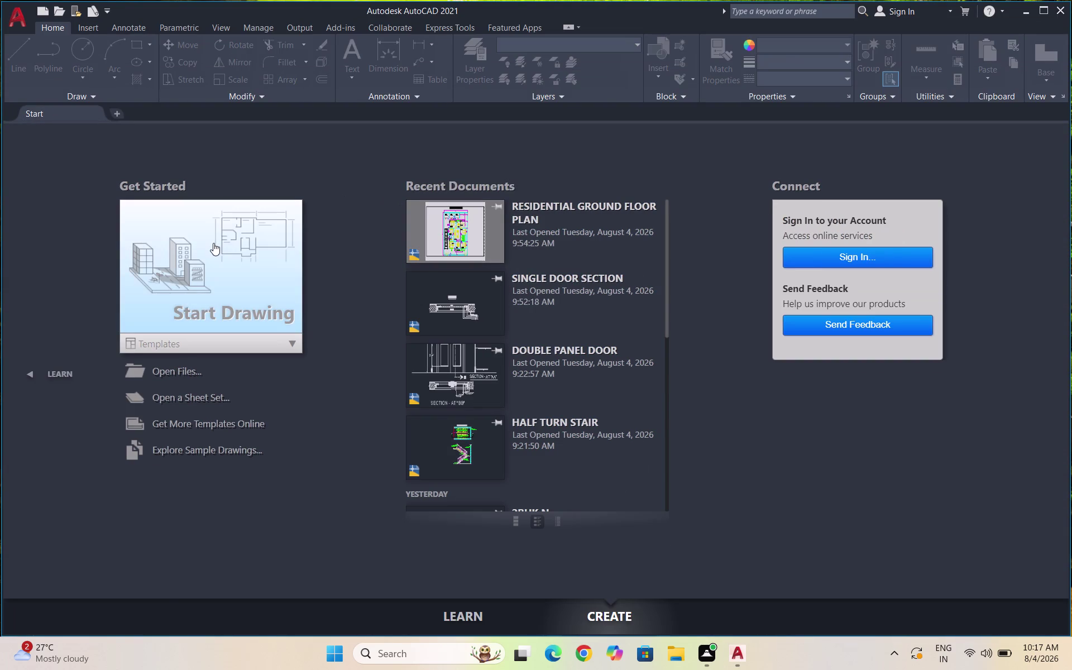
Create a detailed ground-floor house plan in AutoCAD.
Start a new blank drawing, Drawing1, from the Start tab.
double_click(213, 243)
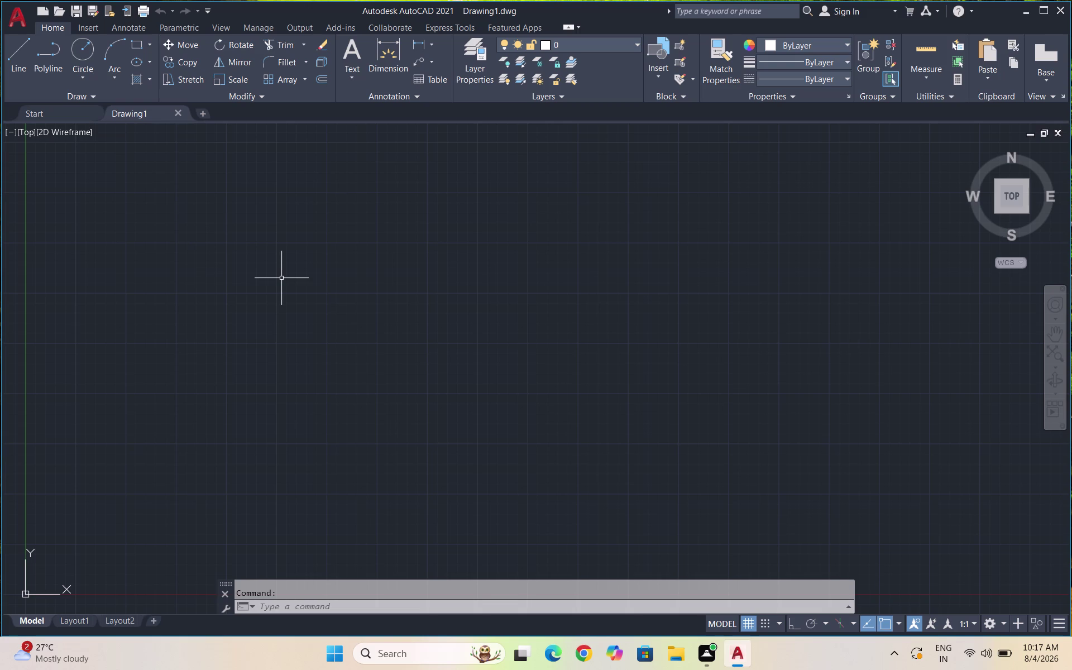
Set the drawing length units to Engineering with 0'-0" whole-inch precision.
text(UN)
key(Return)
click(456, 224)
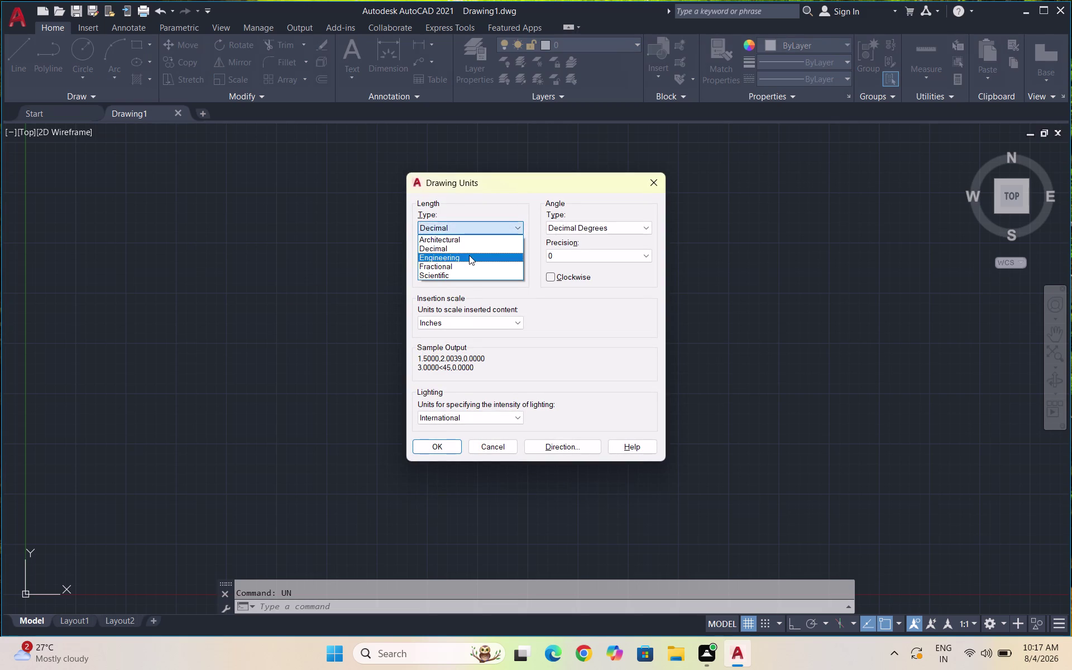
click(469, 255)
click(472, 257)
click(465, 270)
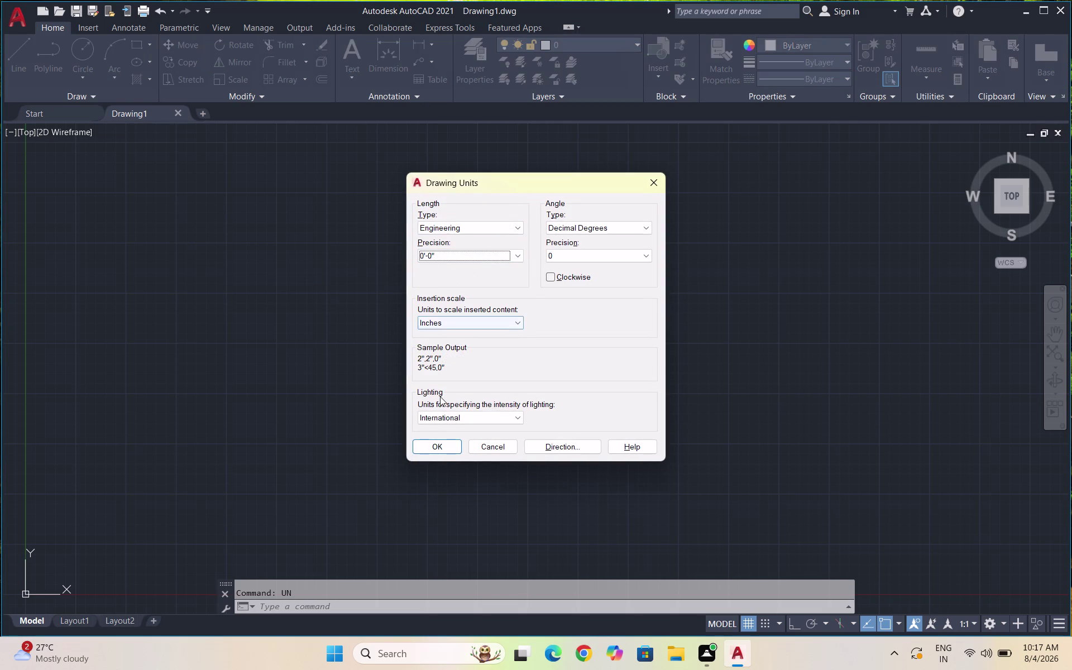
click(440, 451)
Begin modifying the Standard dimension style in the Dimension Style Manager.
key(d)
key(Return)
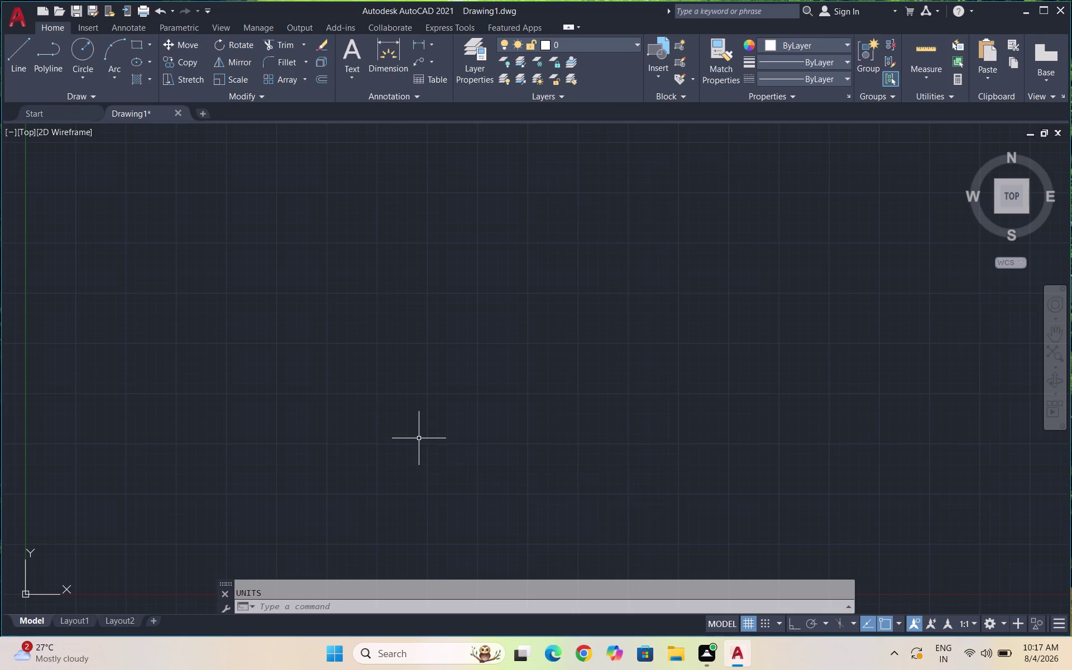
click(705, 295)
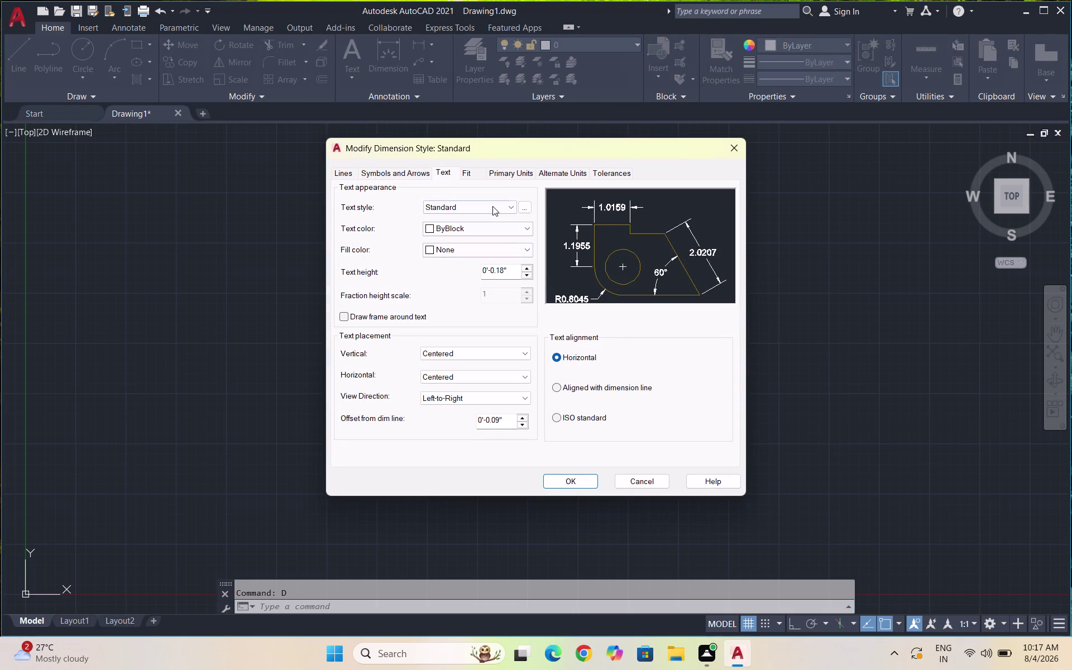
Give Standard dimension primary units Engineering format with whole-inch precision.
click(507, 170)
click(485, 198)
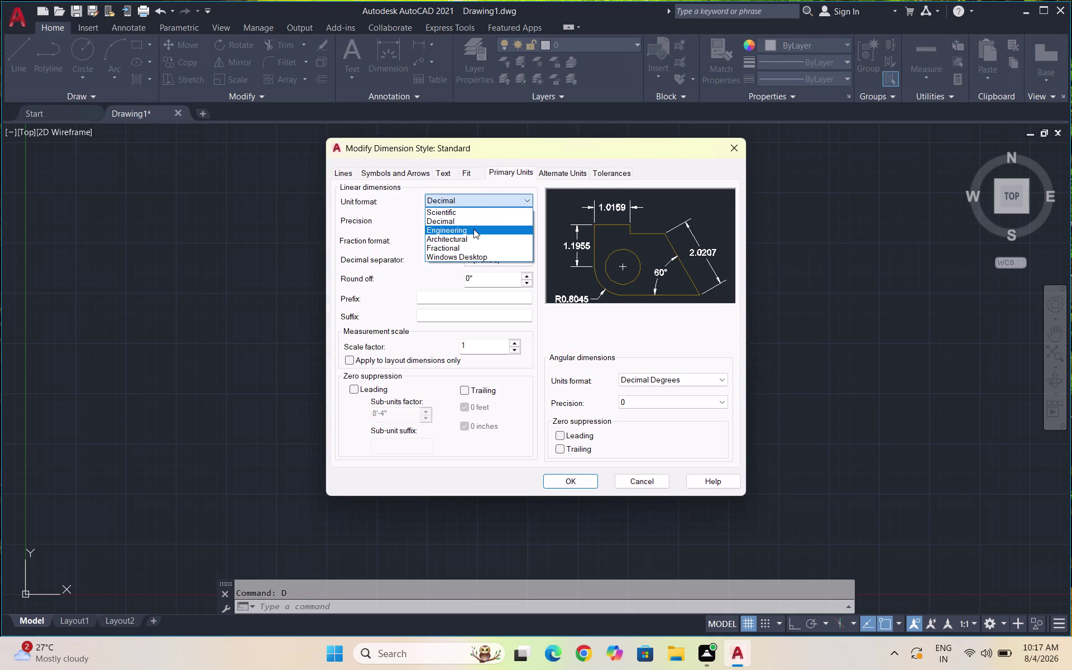
click(473, 229)
click(472, 224)
click(467, 226)
click(465, 222)
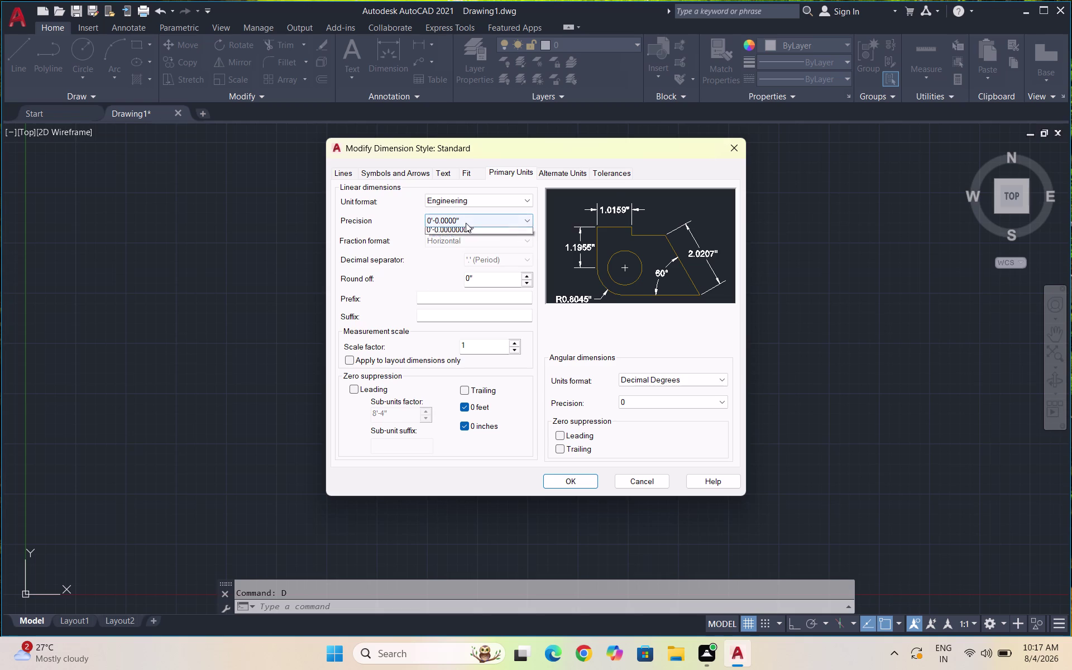
click(460, 232)
click(564, 478)
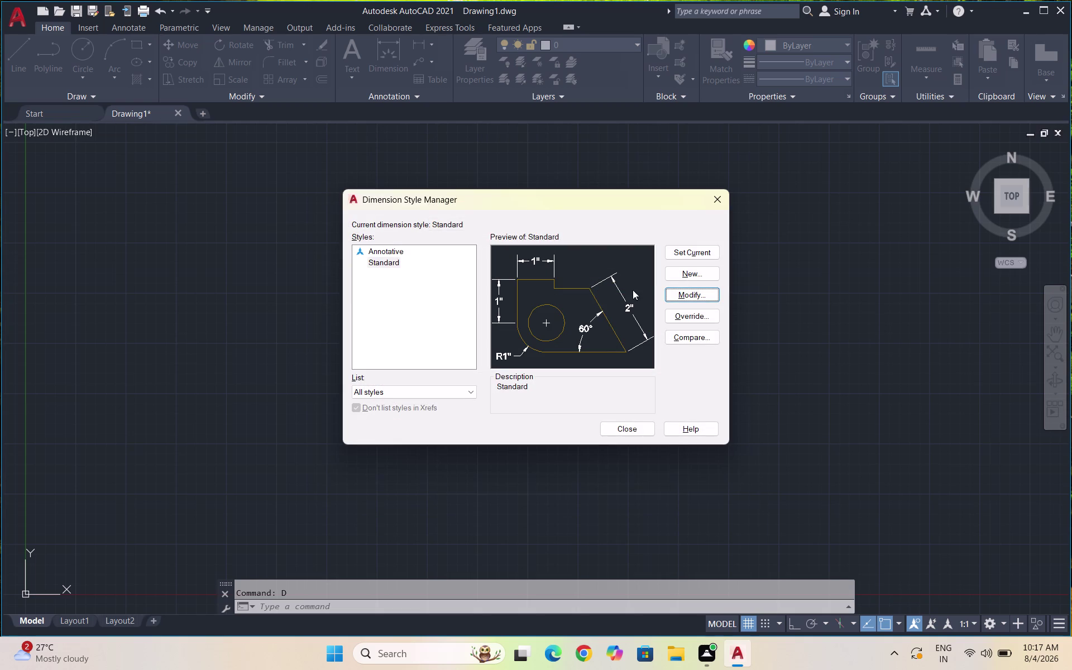
Close the Dimension Style Manager and bring up the Layer Properties Manager.
click(705, 248)
click(634, 432)
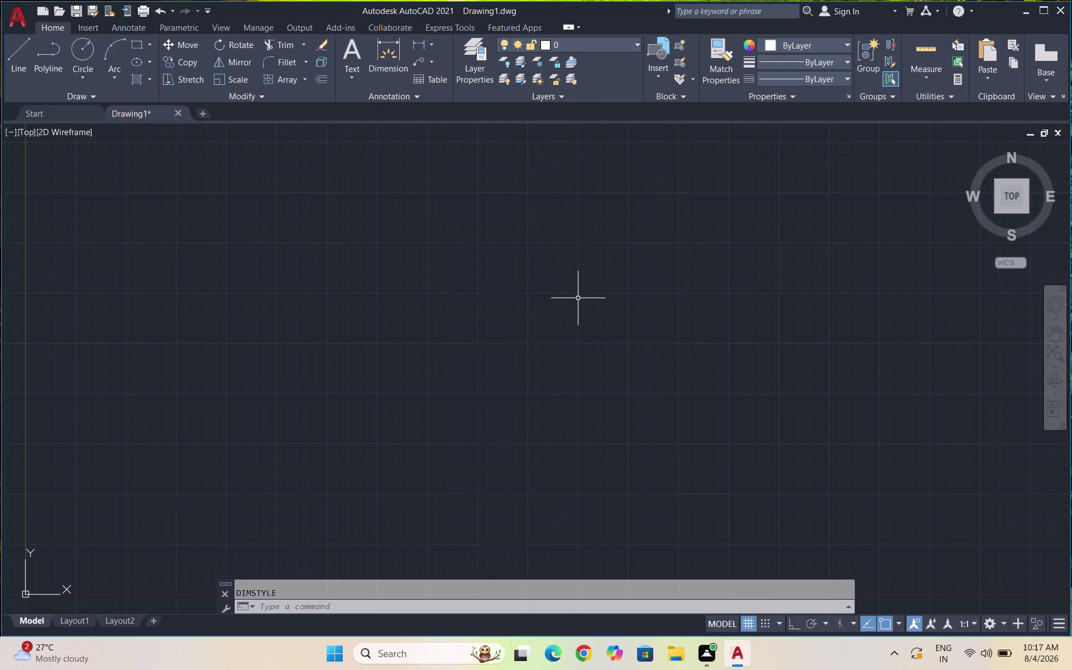
click(478, 59)
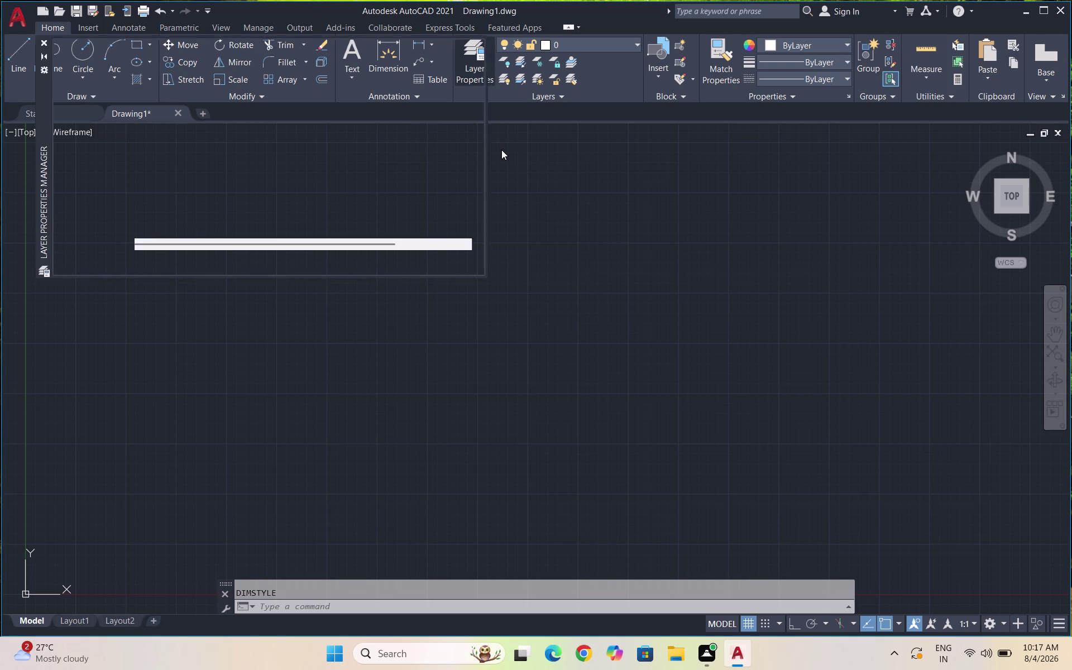
Create a WALLS layer with dark colour 250.
click(130, 61)
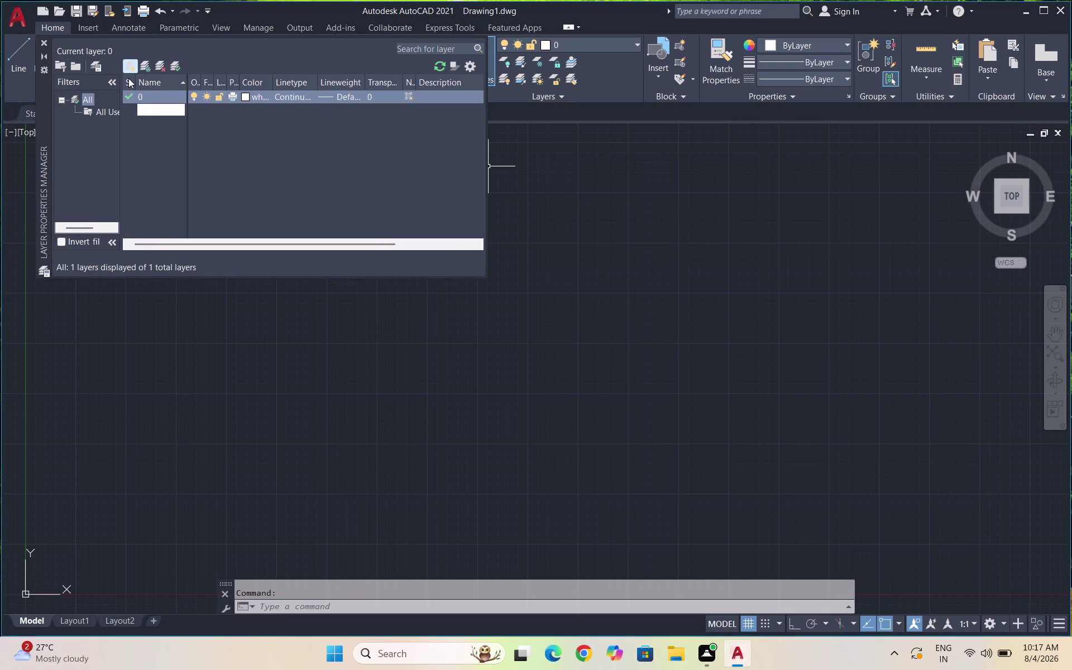
text(WALLS)
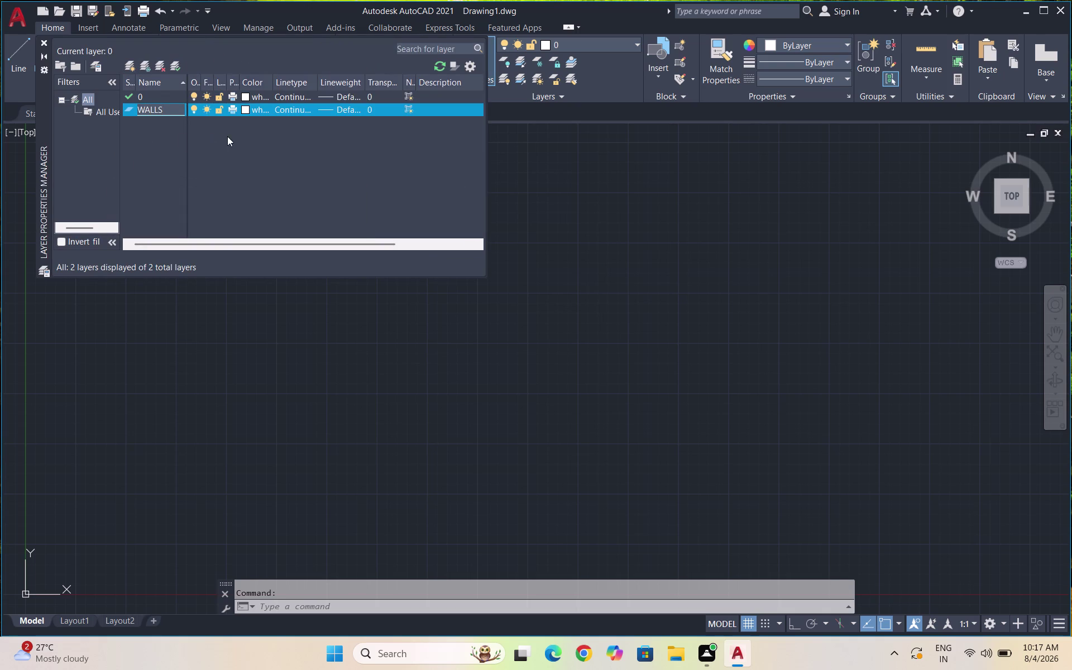
click(245, 107)
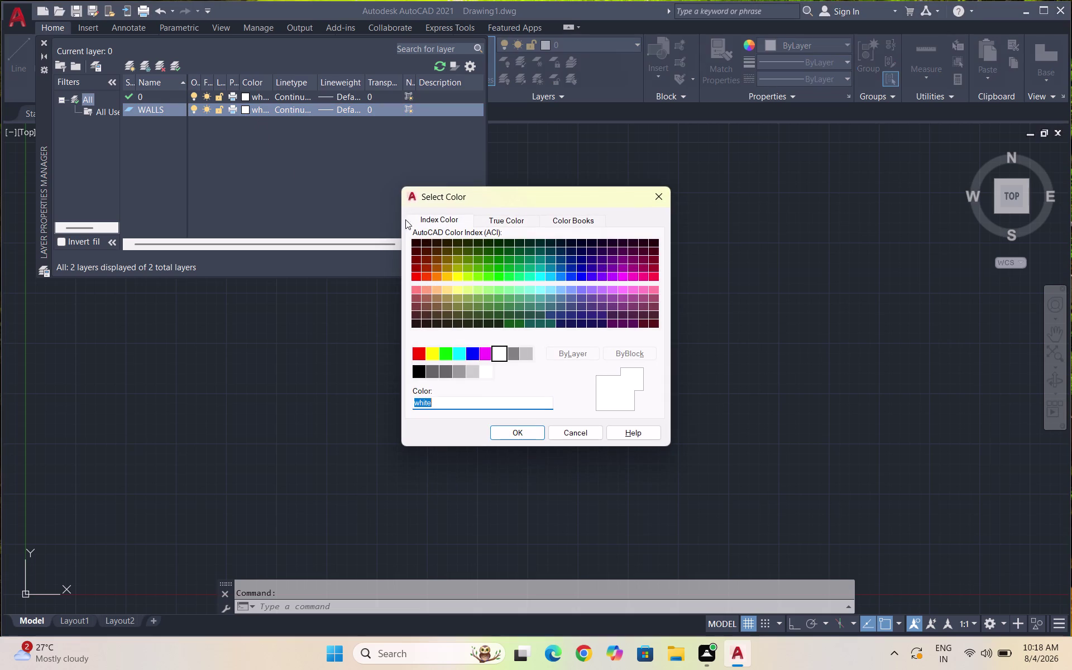
click(414, 376)
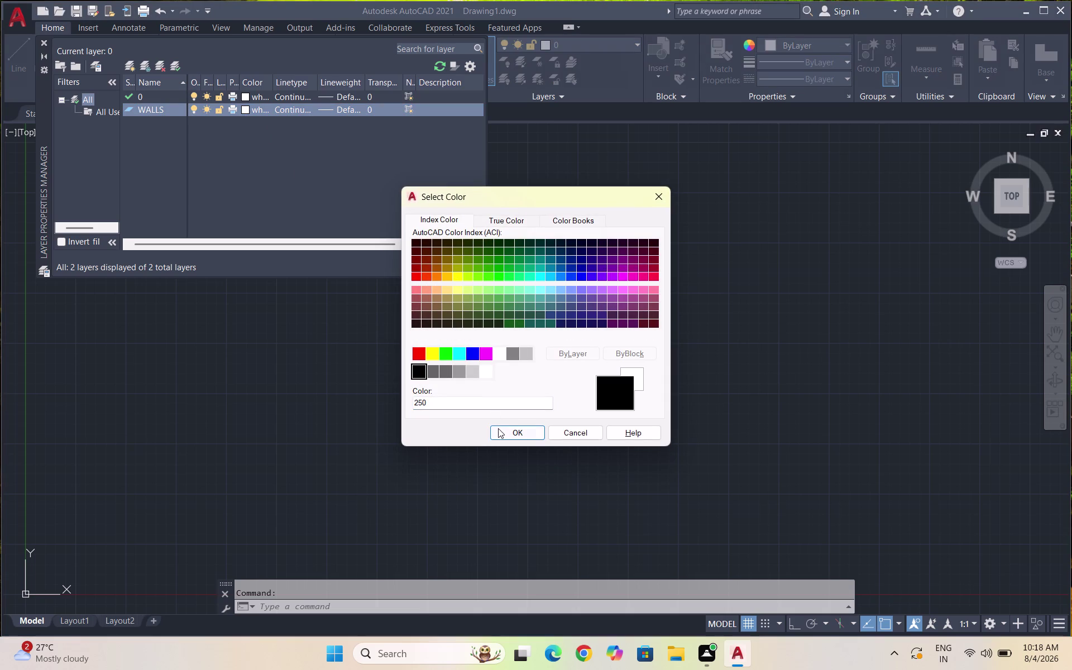
click(498, 429)
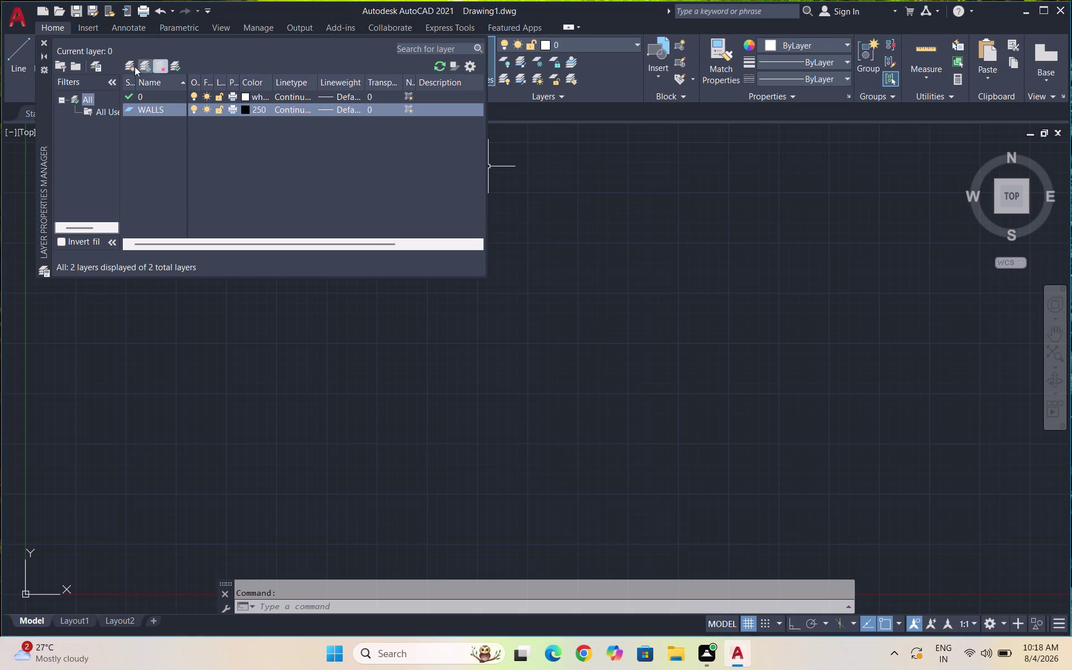
Add a layer named W in cyan colour 130.
click(127, 64)
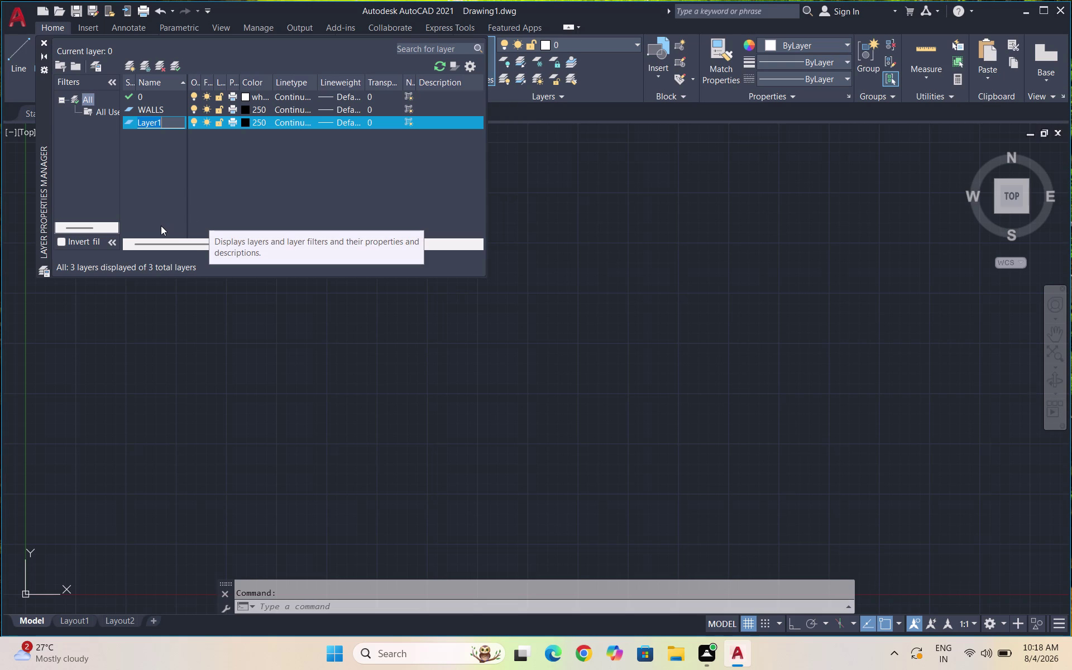
key(w)
key(1)
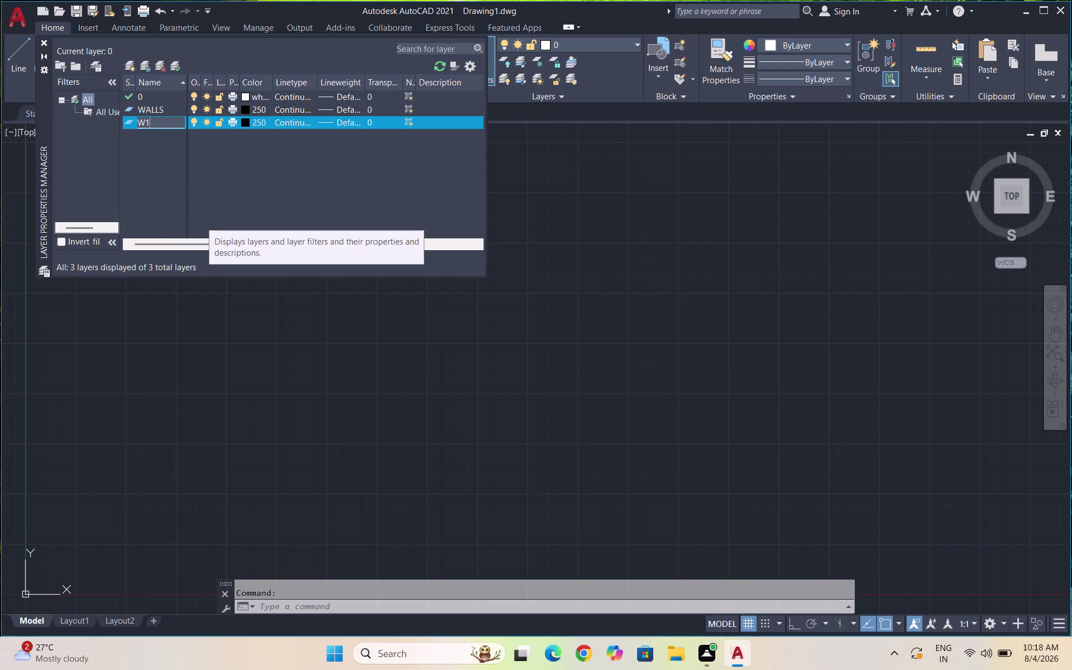
key(BackSpace)
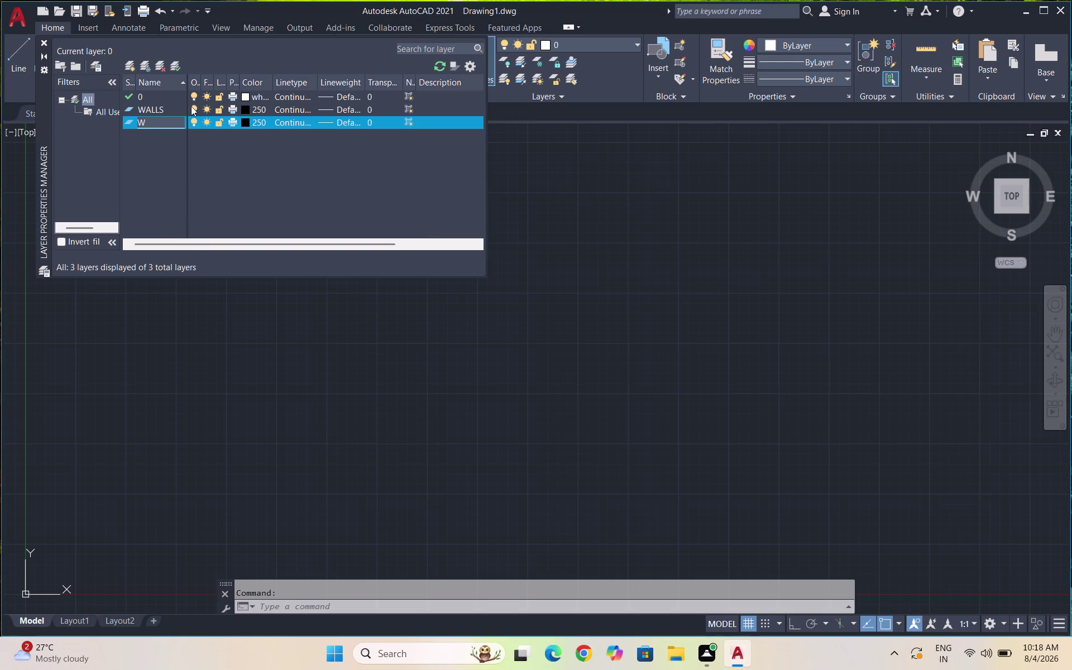
click(248, 121)
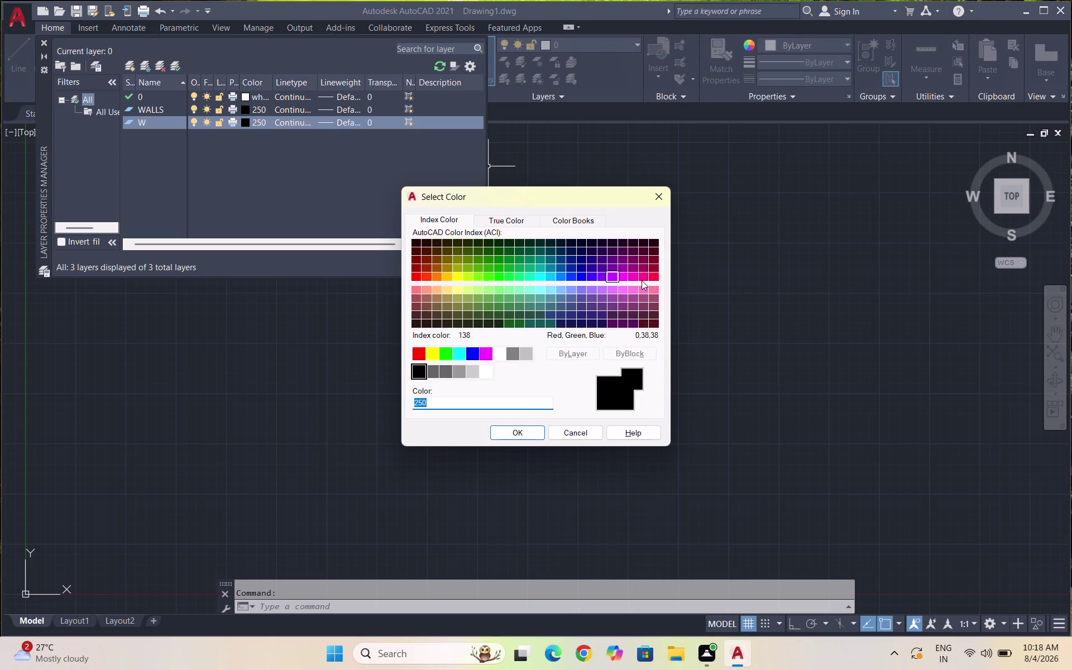
click(537, 276)
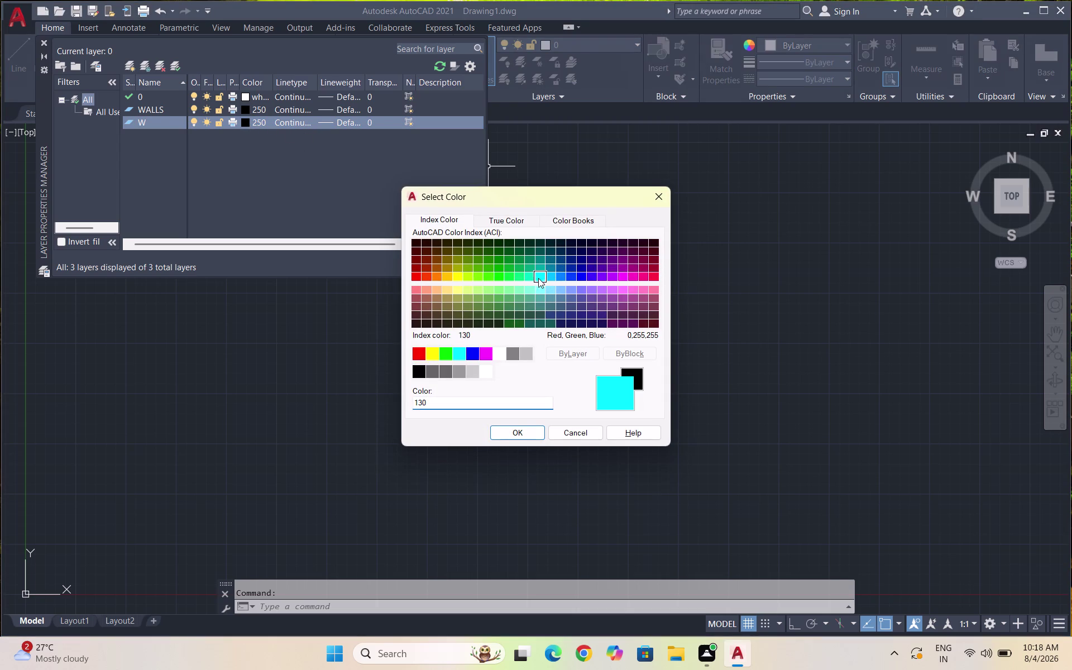
click(523, 428)
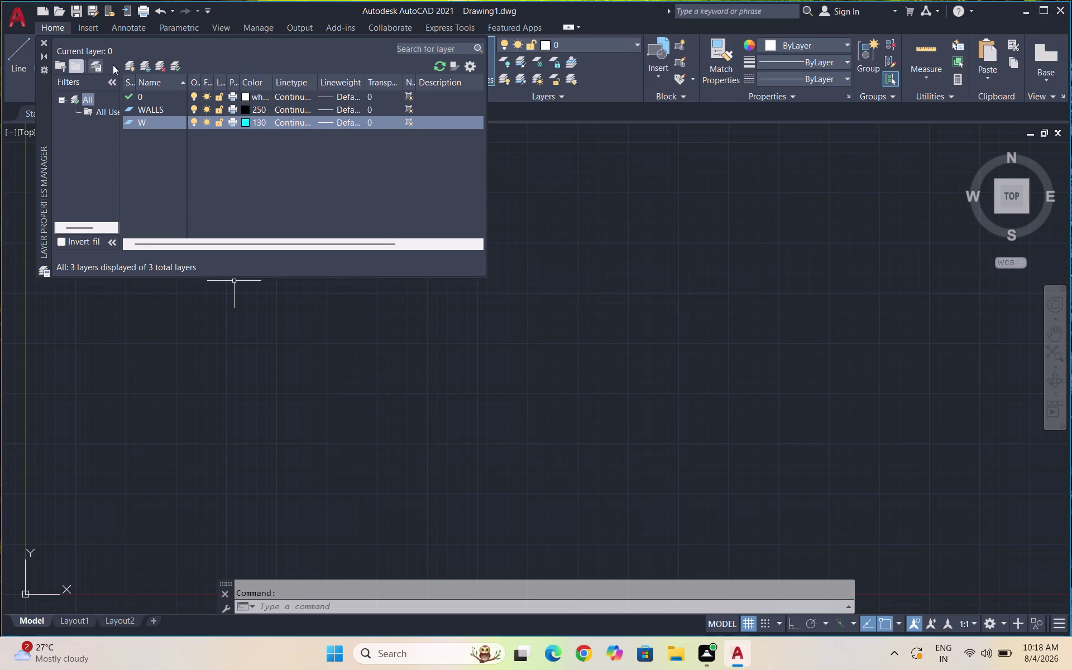
Create a layer named W1, then delete it.
click(133, 64)
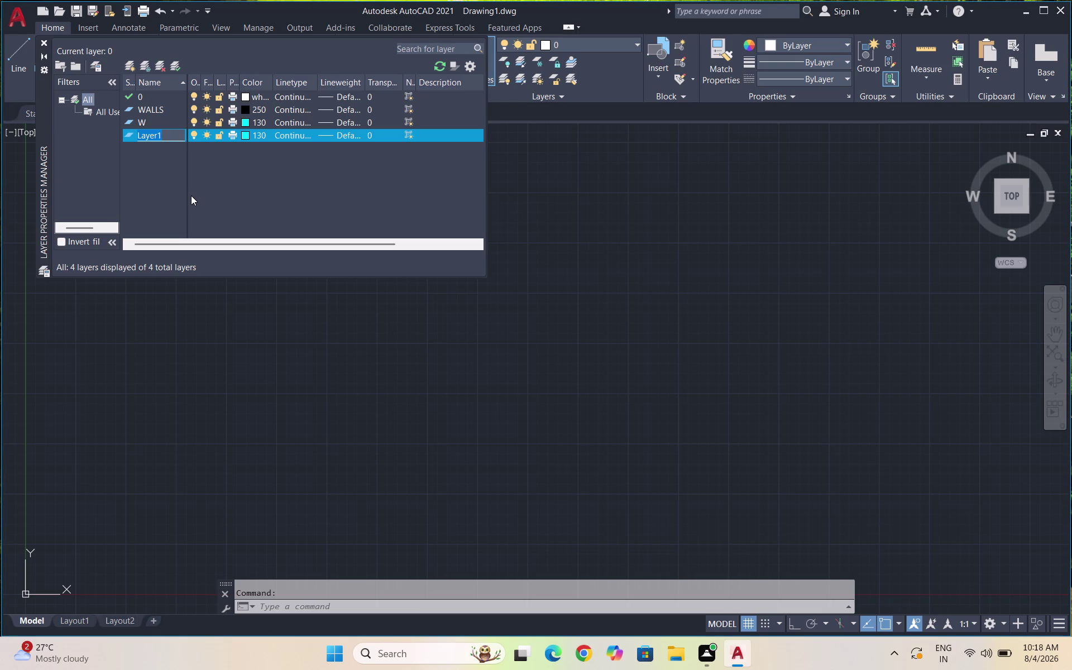
text(W1)
click(244, 133)
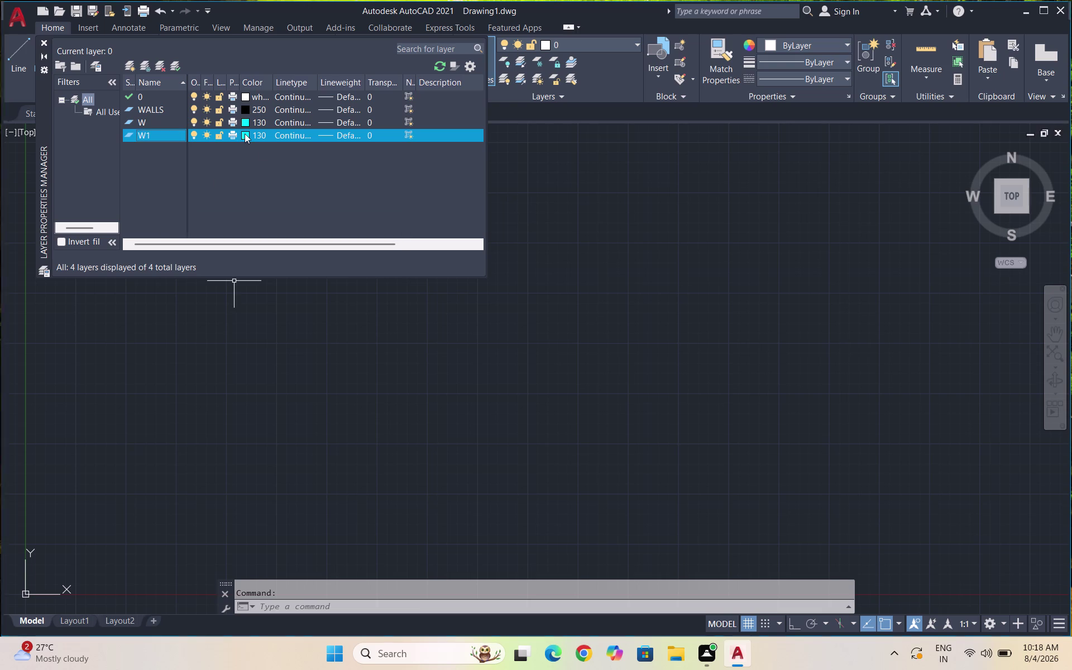
click(536, 431)
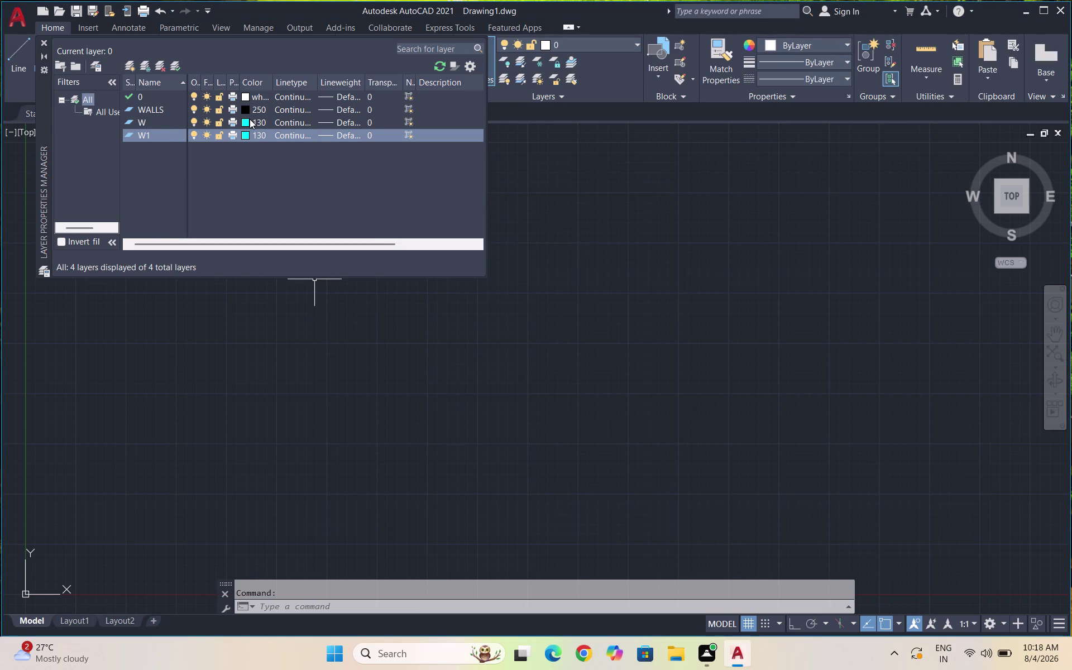
click(156, 67)
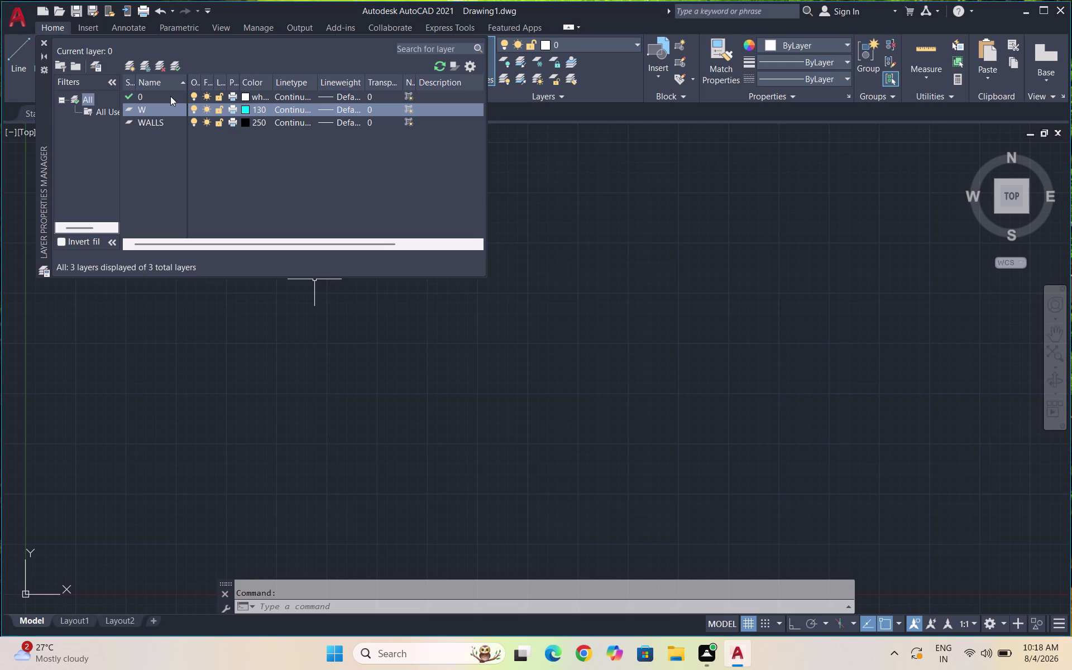
Add a layer named V, followed by one more new layer.
click(133, 64)
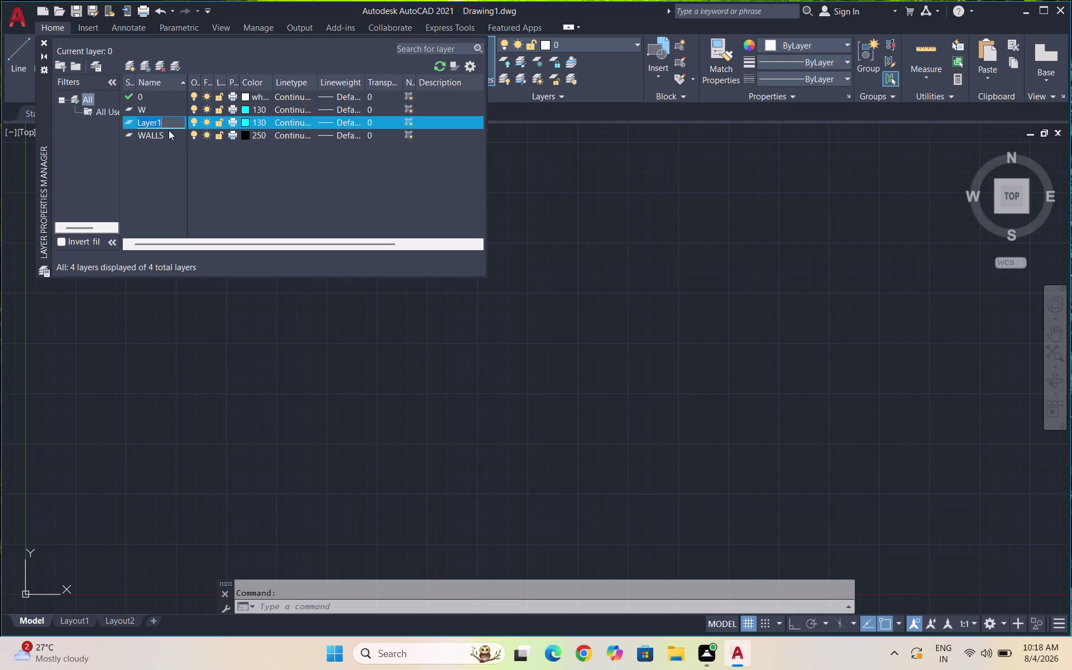
key(v)
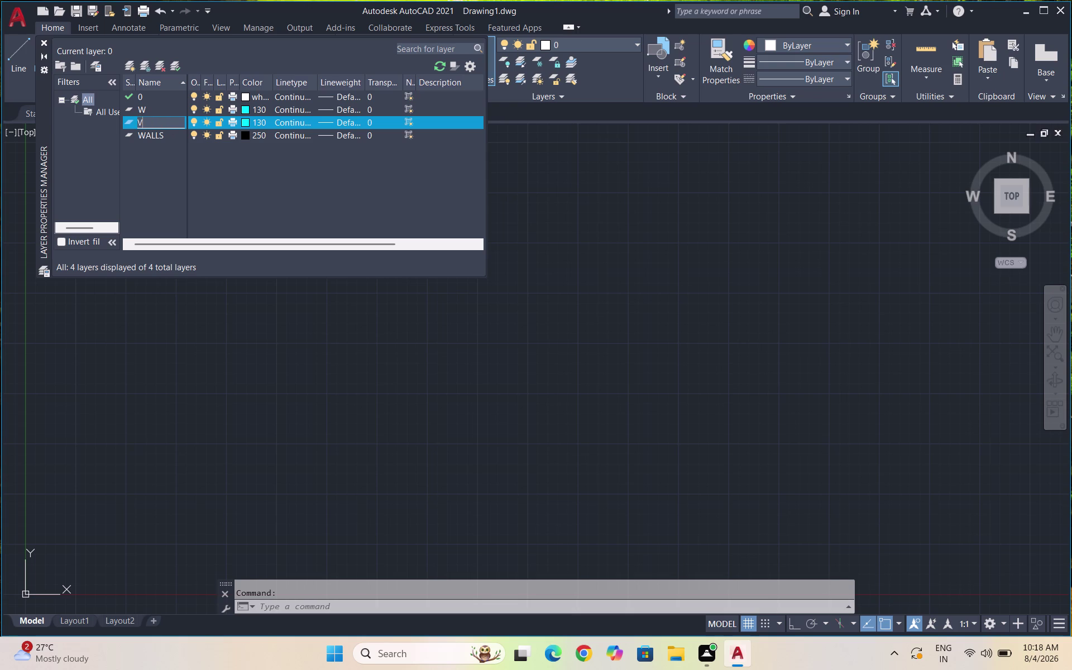
key(Return)
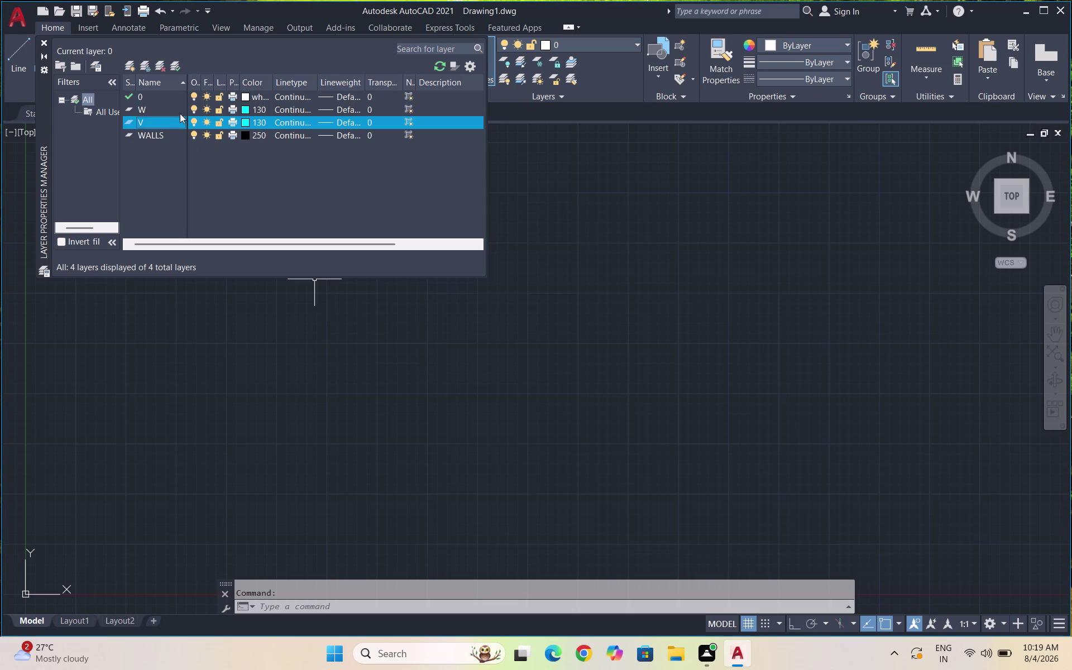
click(126, 65)
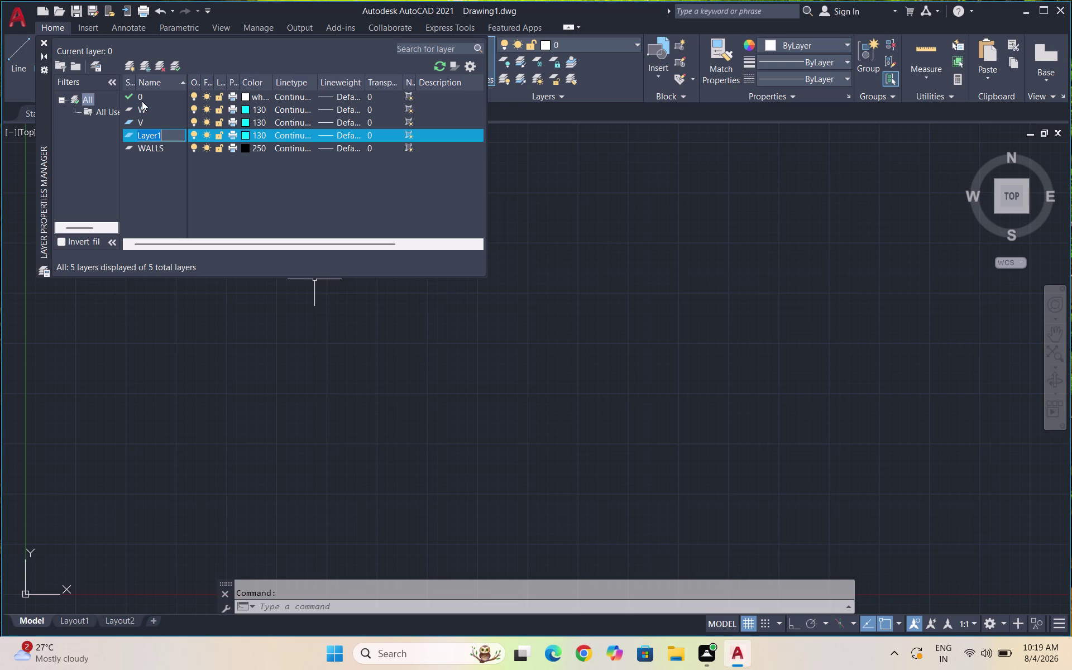
Name the new layer TREES and give it green colour 80.
text(TREE)
text(S)
click(245, 130)
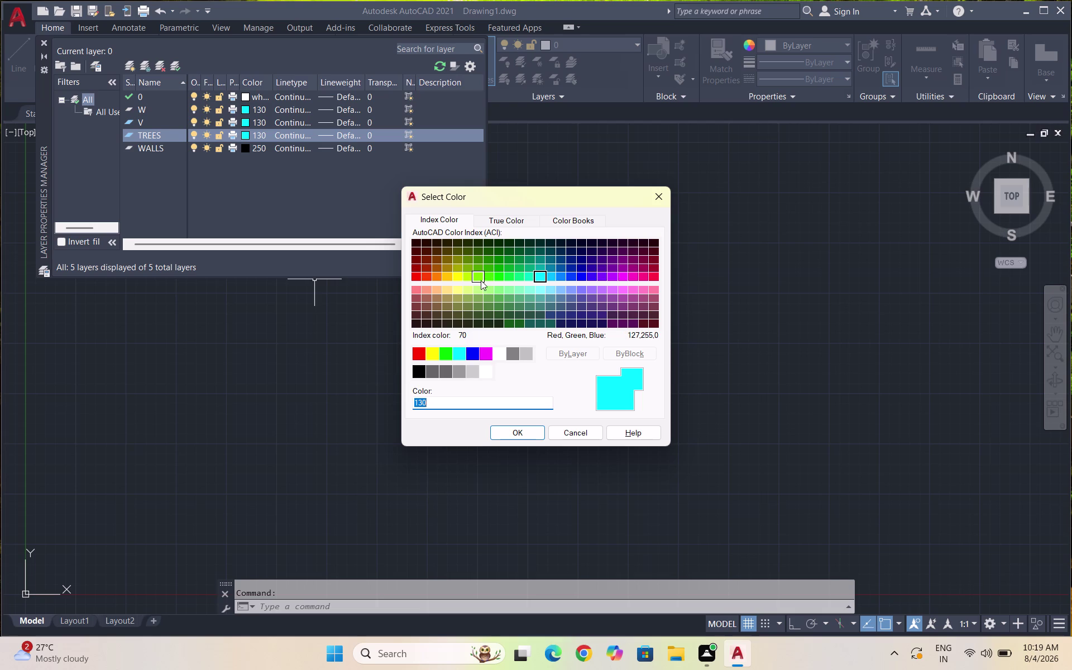
click(488, 275)
click(523, 428)
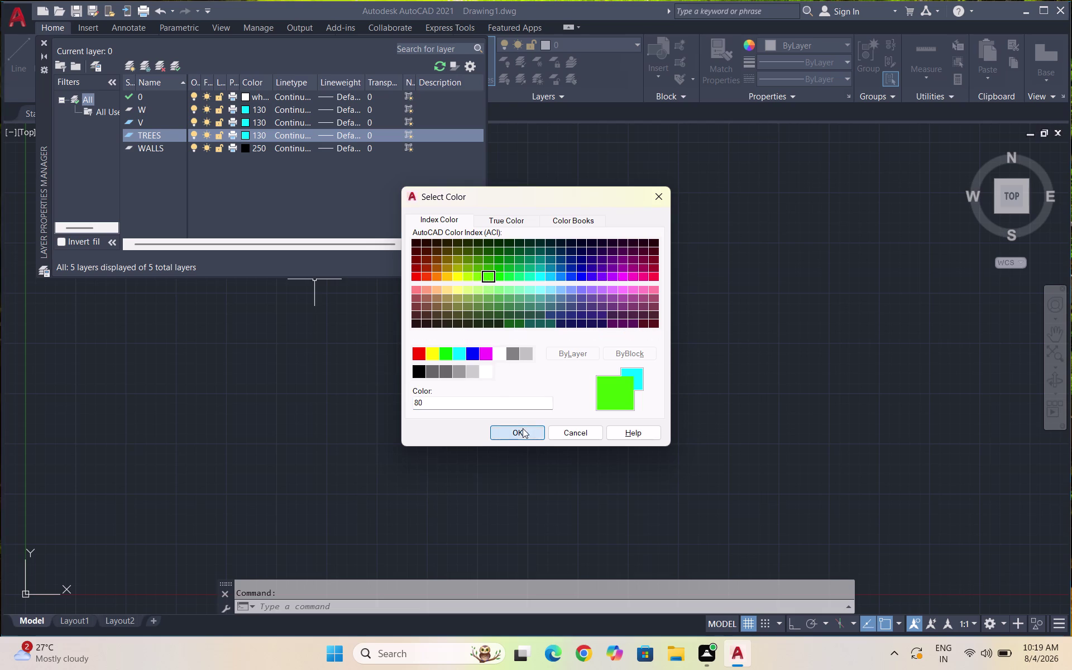
click(125, 66)
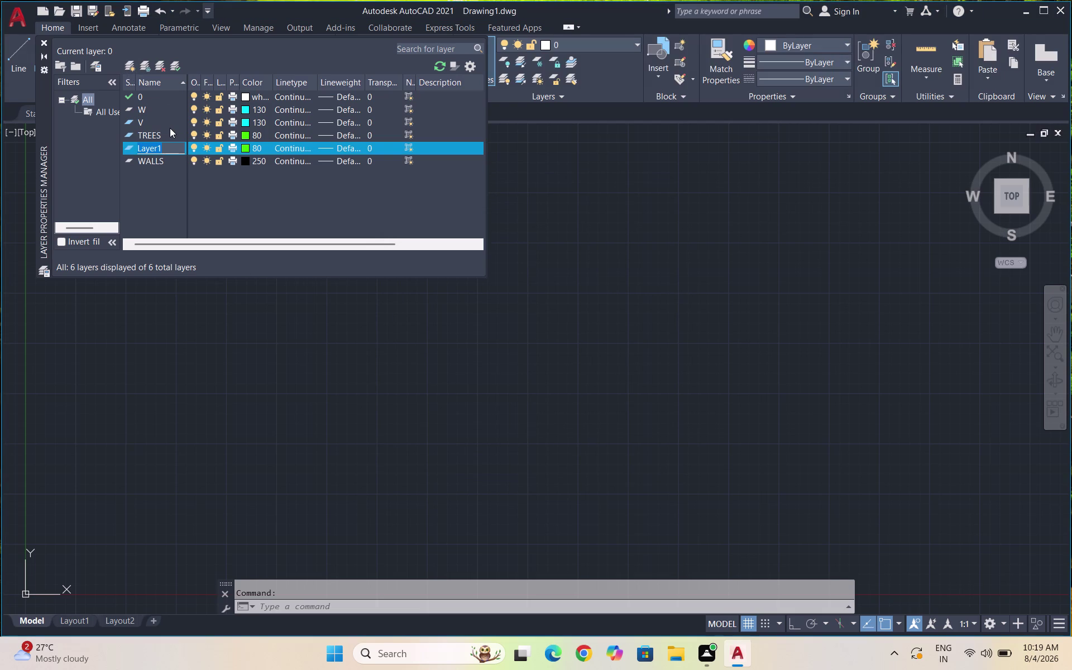
Name the next layer FURNITURE with colour 11, then add another layer.
text(FUR)
text(NITUR)
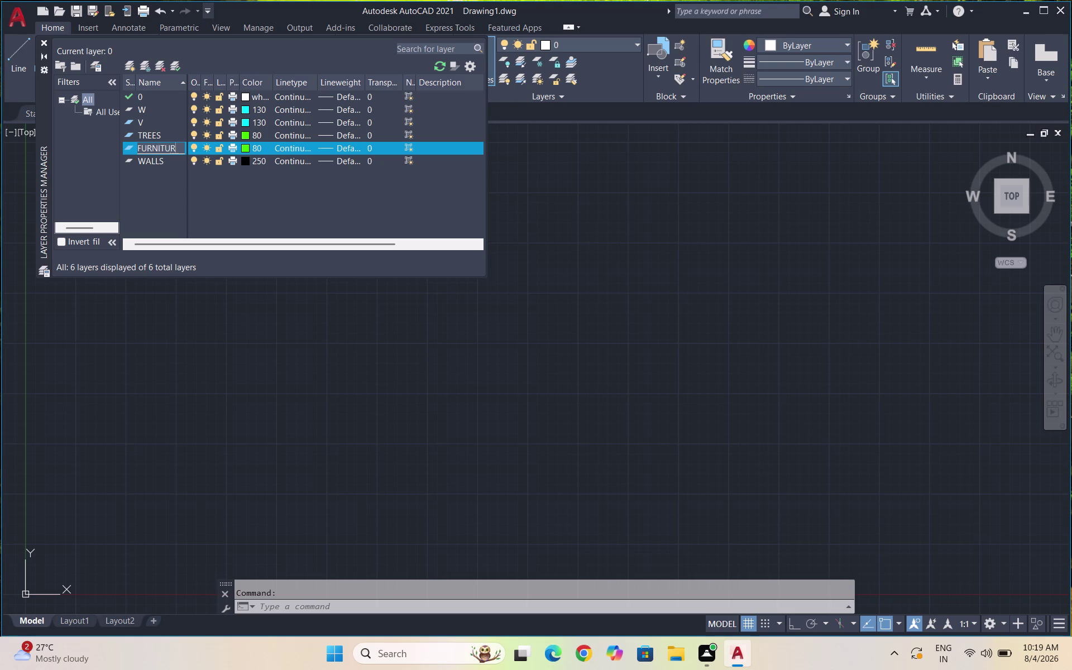
text(E)
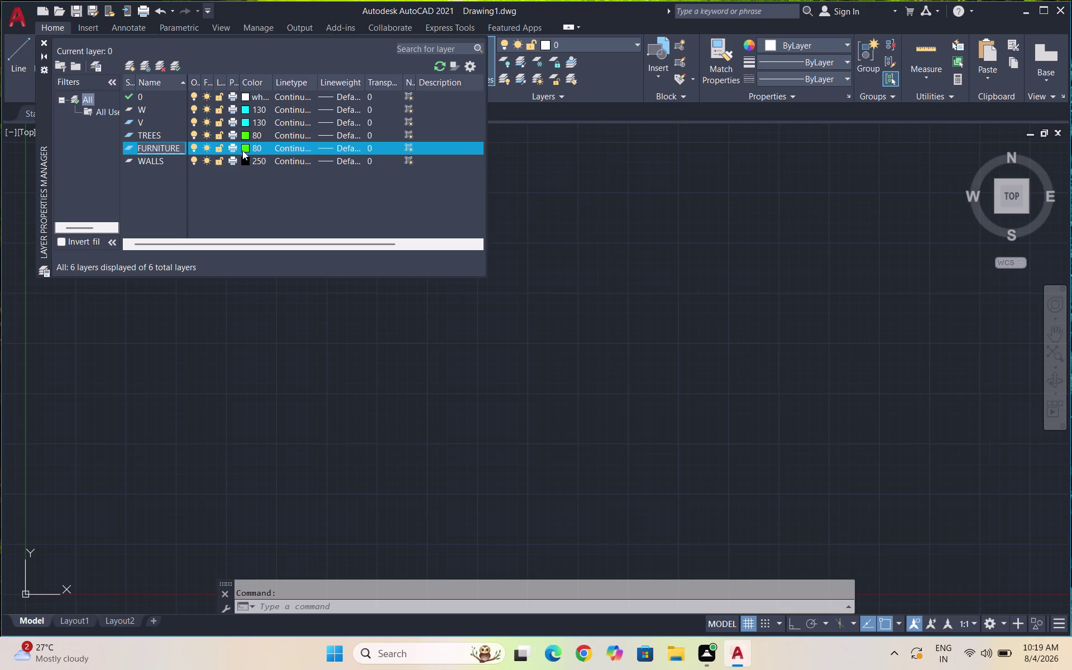
click(243, 148)
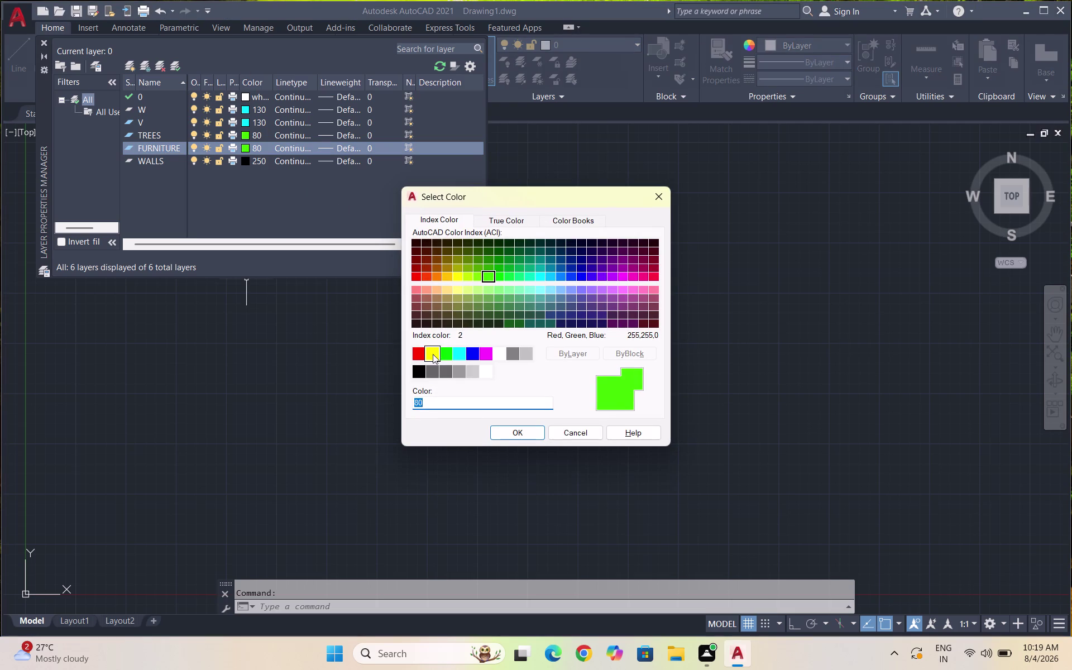
click(415, 286)
click(512, 431)
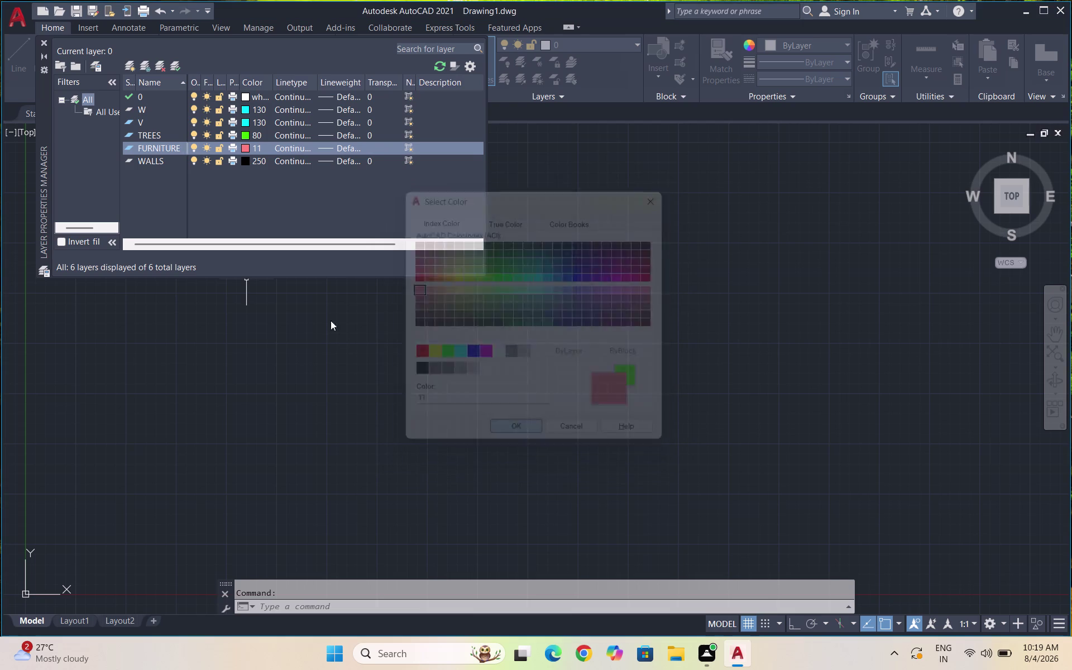
click(134, 62)
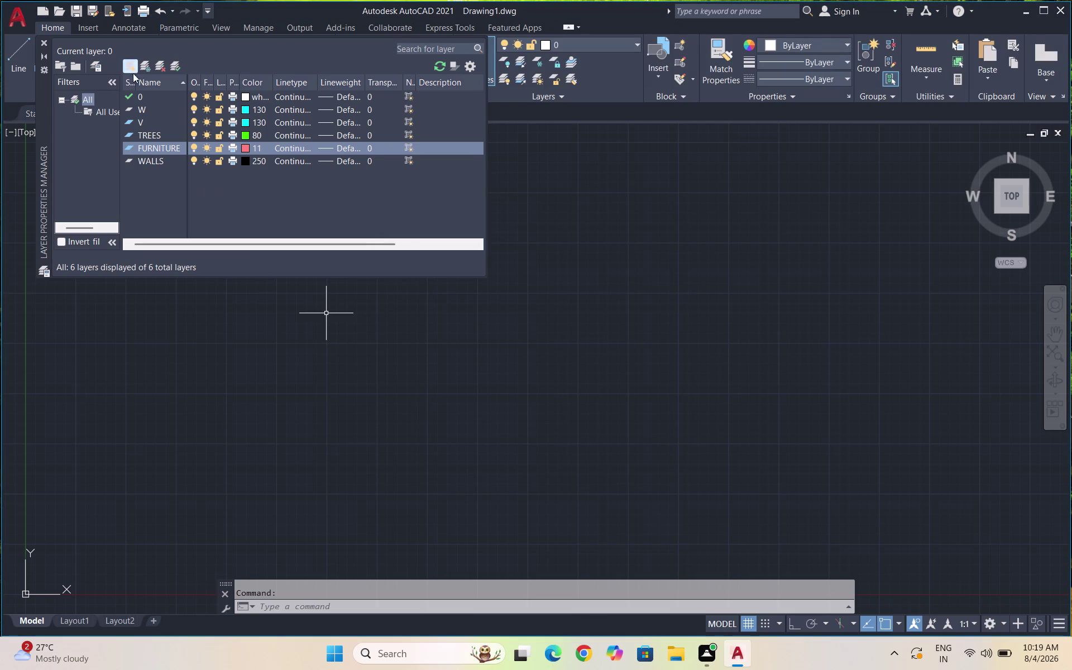
Name the new layer HATCH and colour it blue.
text(HATC)
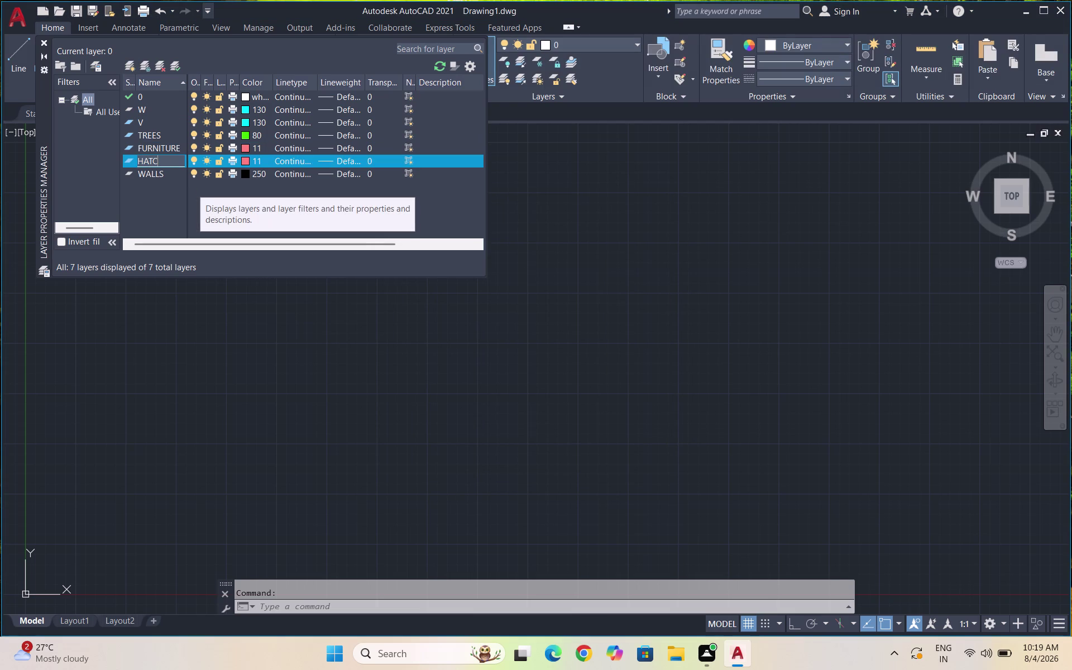
text(H)
click(243, 161)
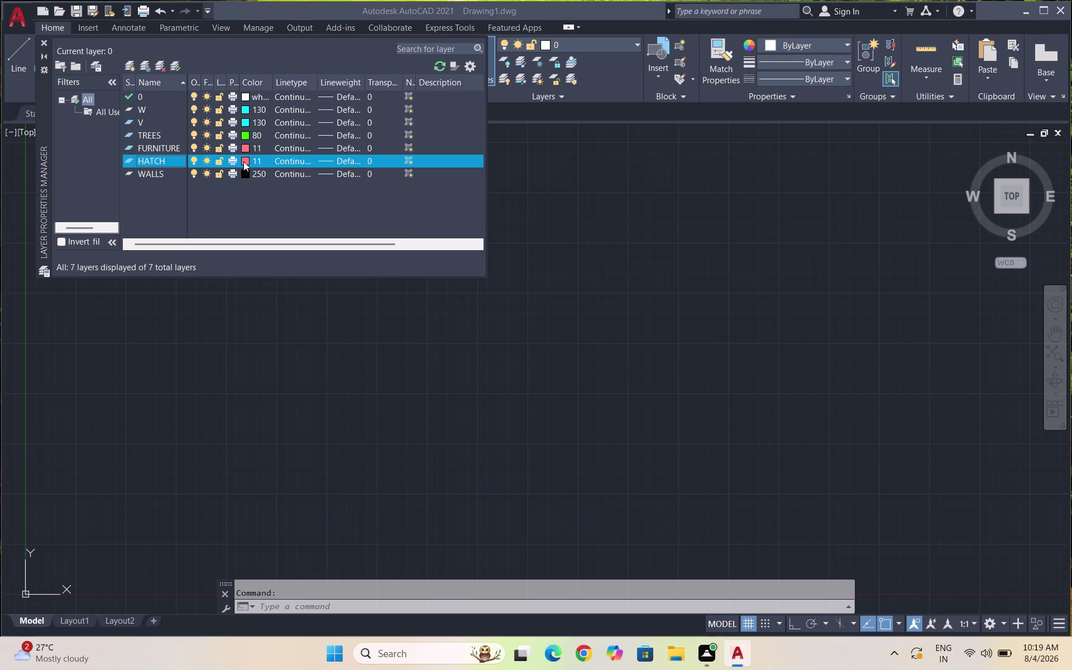
click(471, 351)
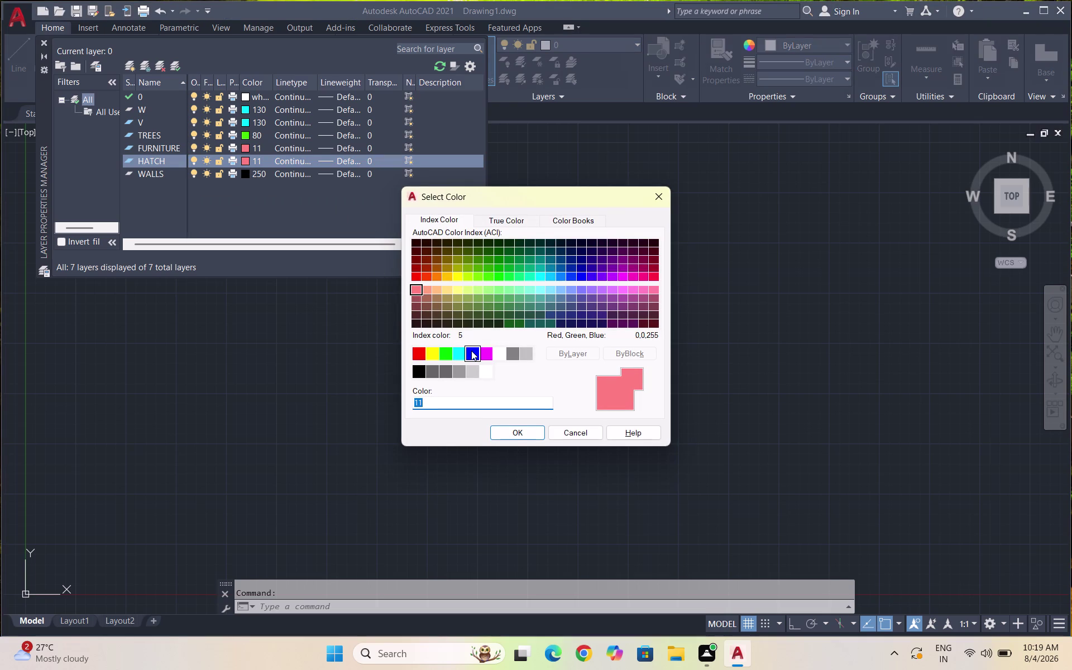
click(510, 434)
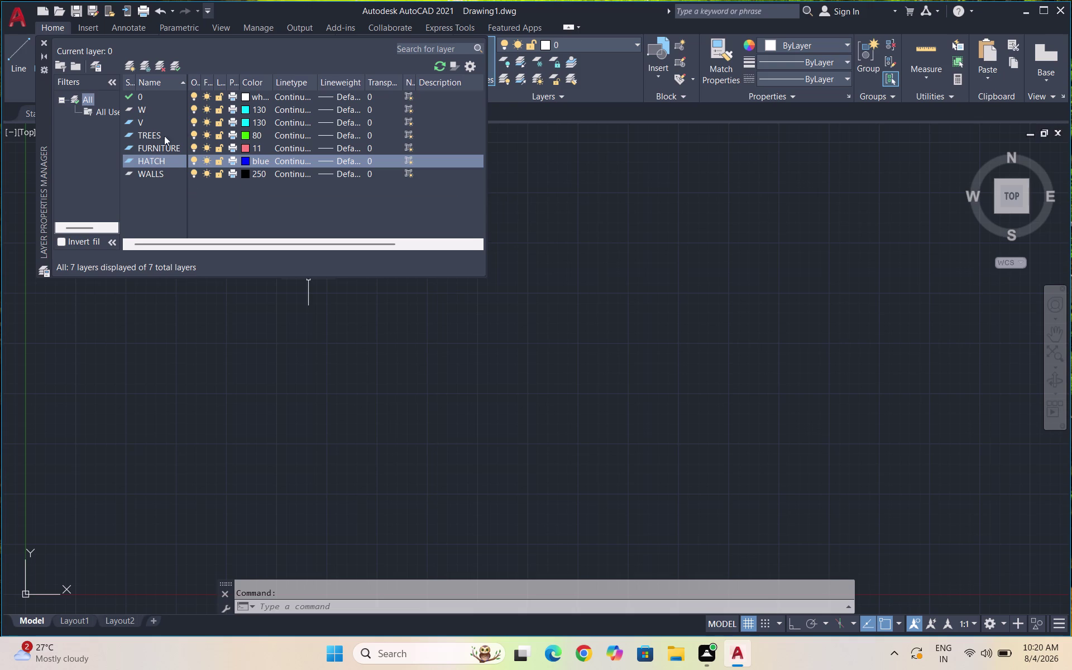
click(129, 64)
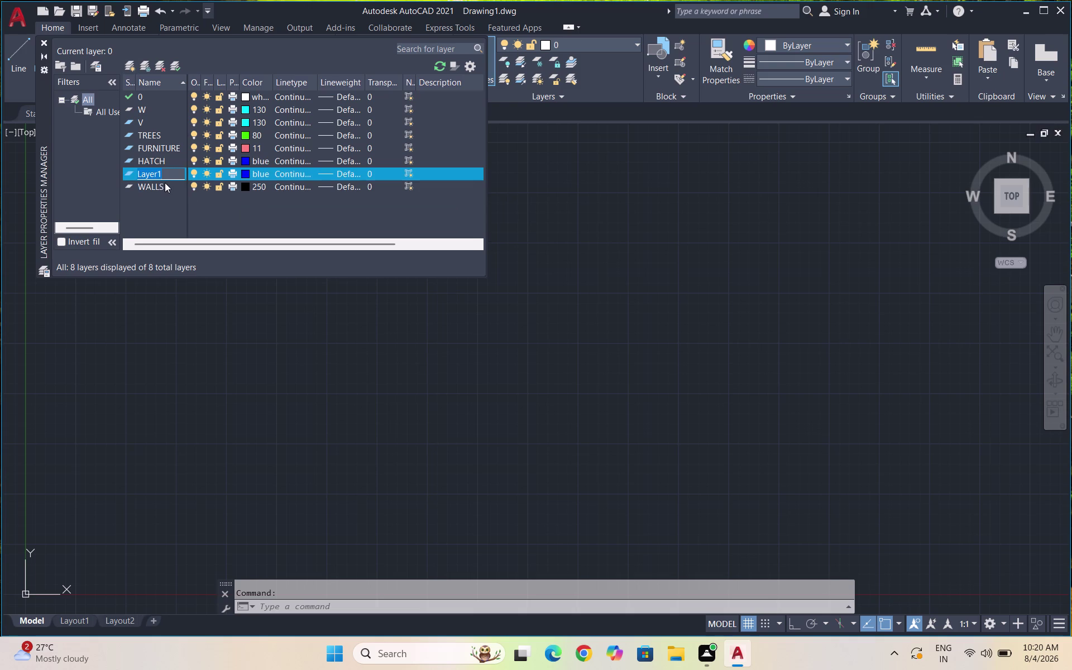
Create a TEXT layer coloured yellow.
text(TEXT)
click(242, 175)
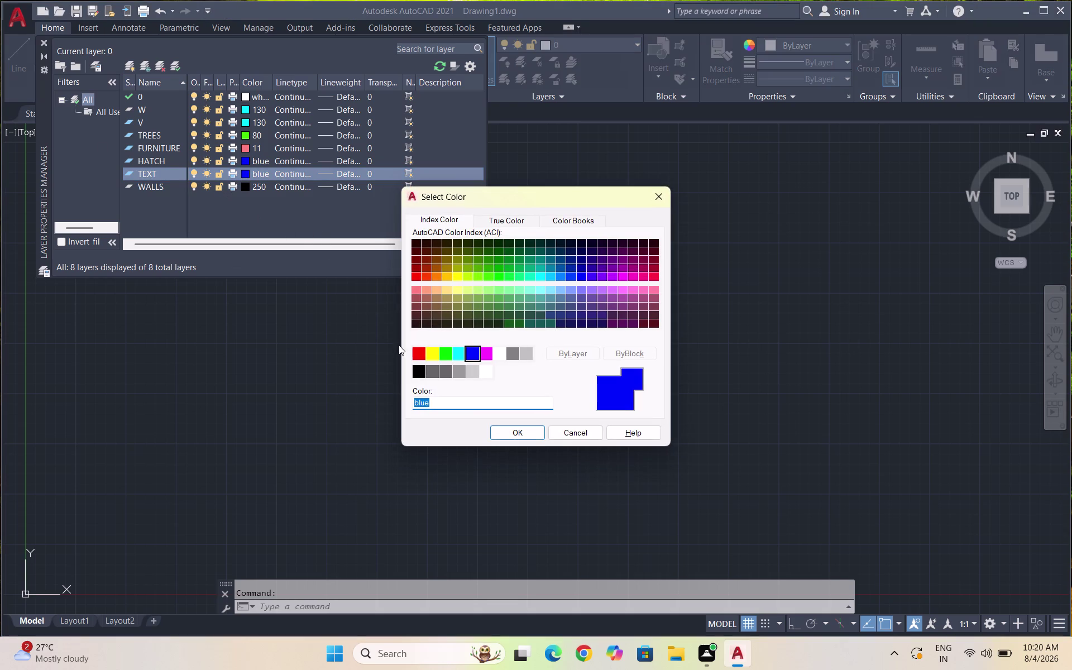
click(433, 348)
click(518, 432)
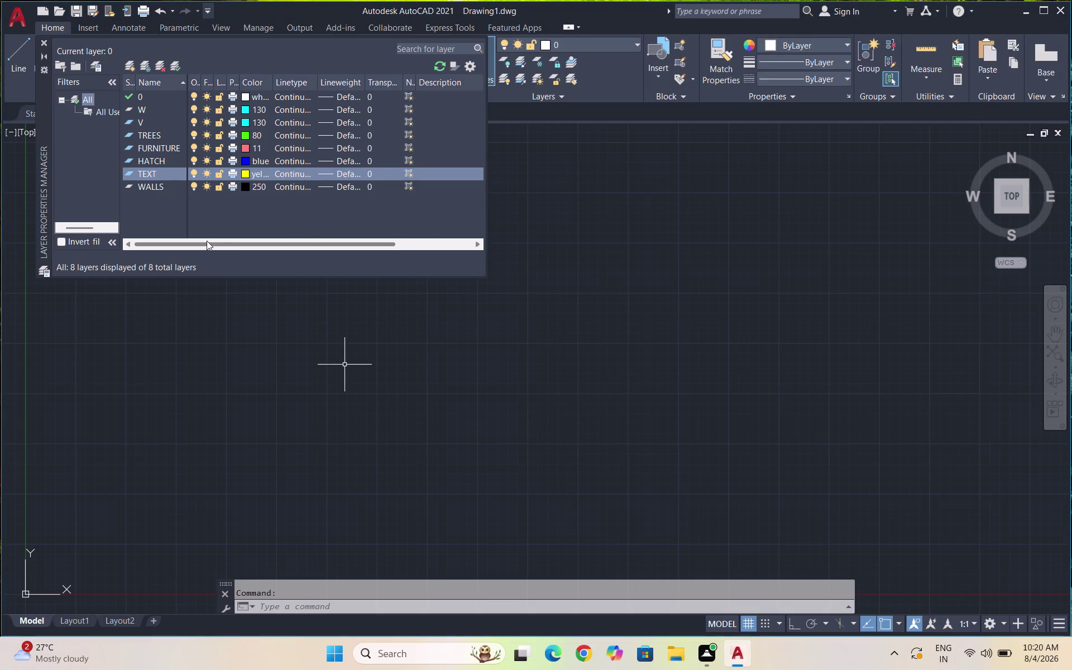
click(128, 64)
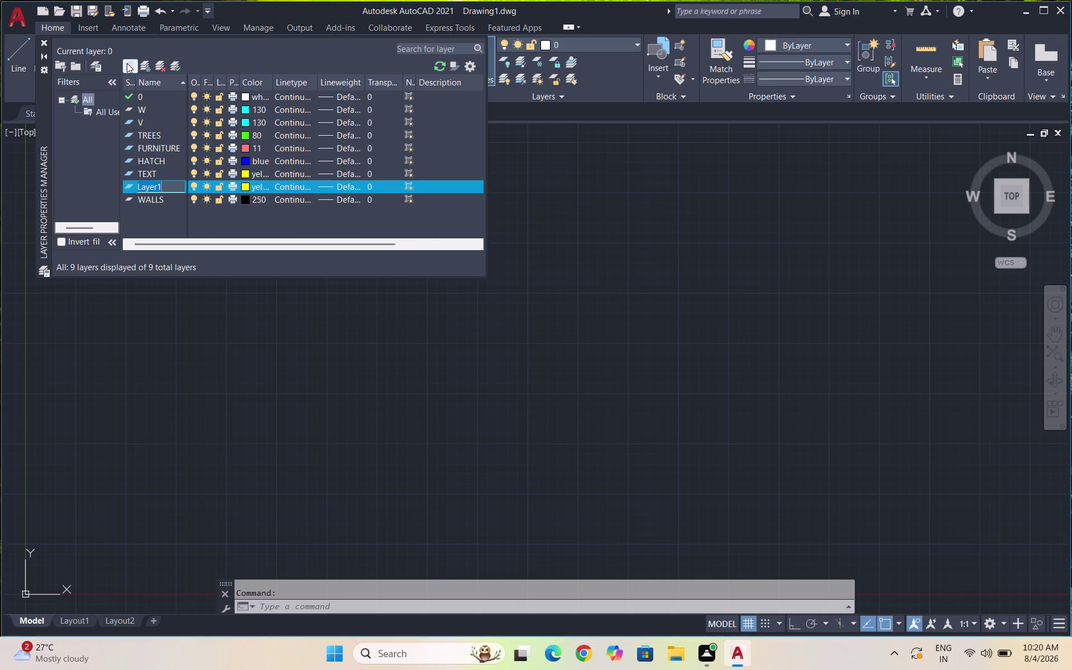
Add a layer named D, initially coloured blue.
key(d)
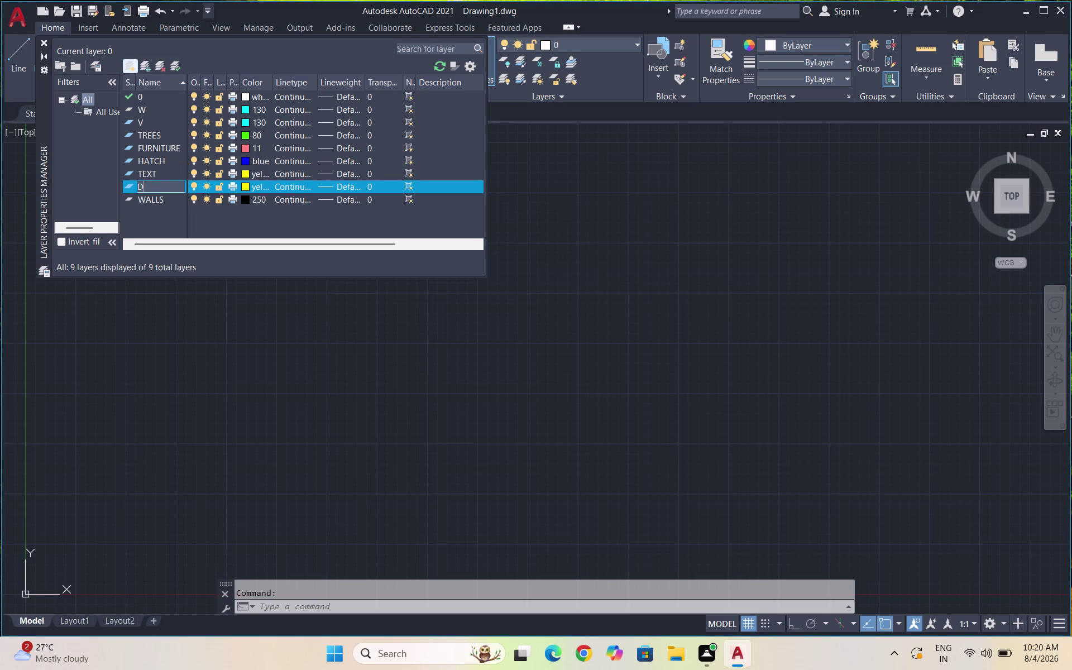
click(246, 182)
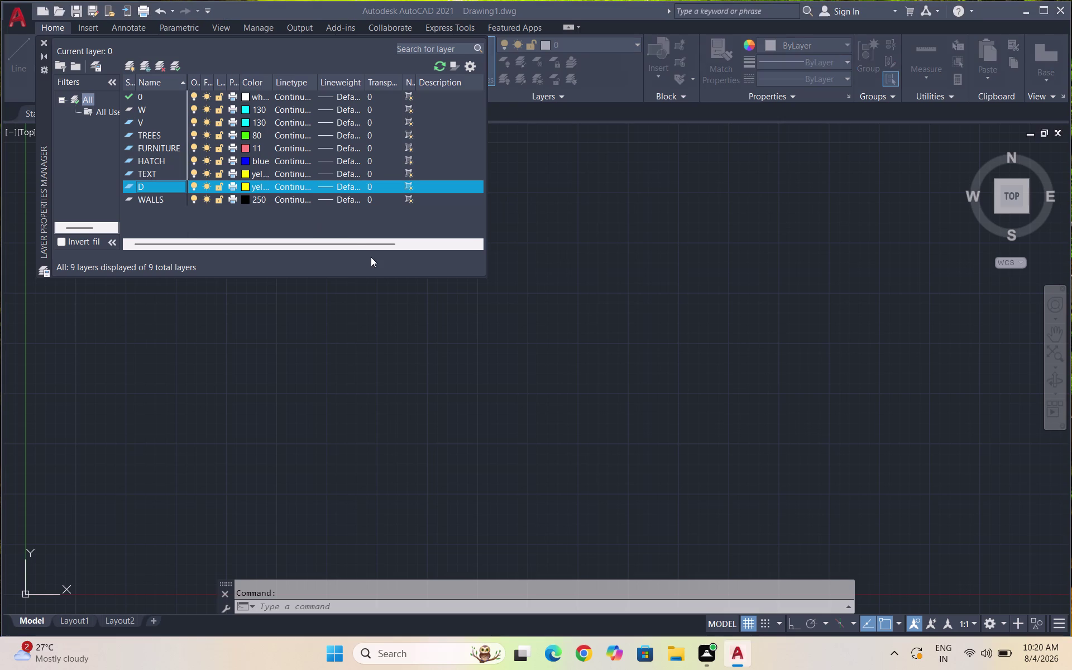
click(479, 353)
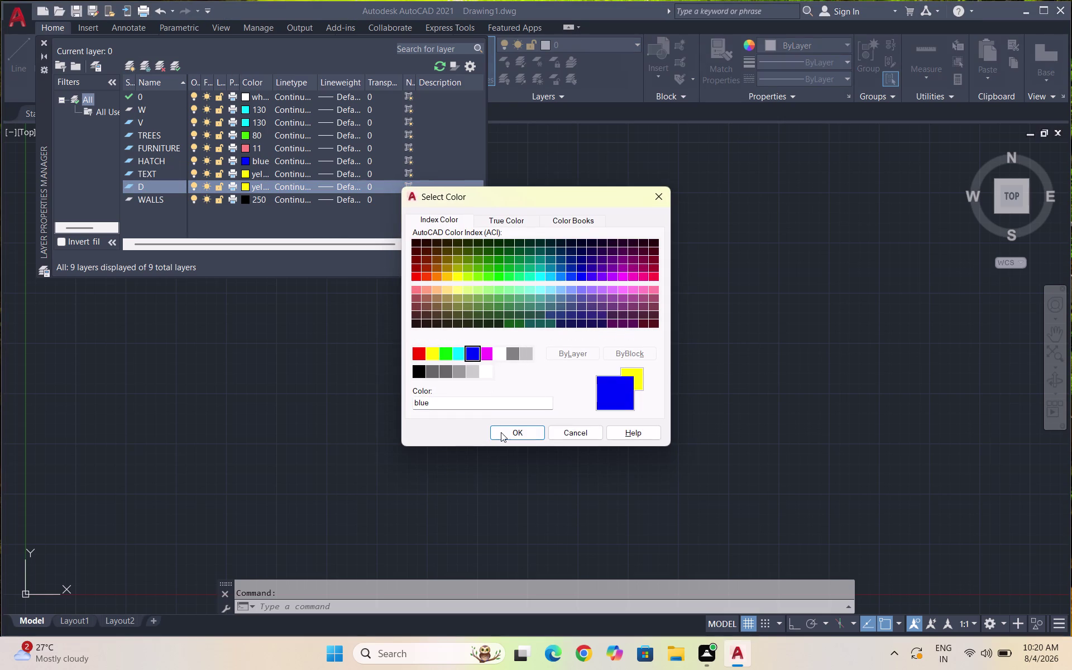
click(501, 432)
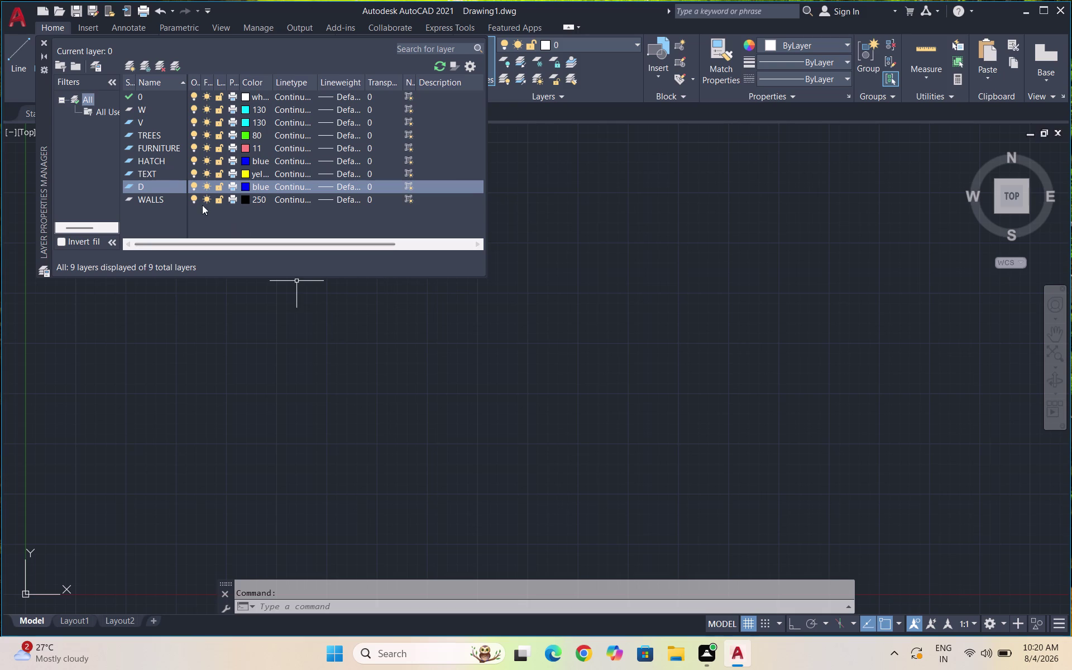
Create a DIMENSIONS layer coloured red.
click(129, 60)
text(D)
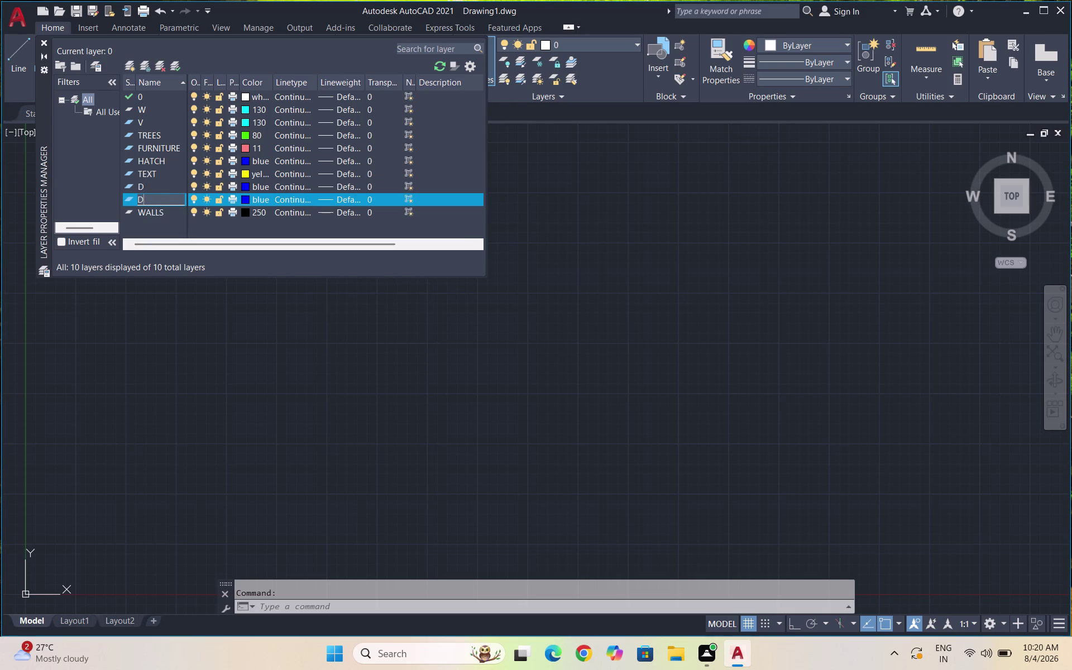
text(I)
text(MEN)
text(SI)
text(O)
text(NS)
click(244, 199)
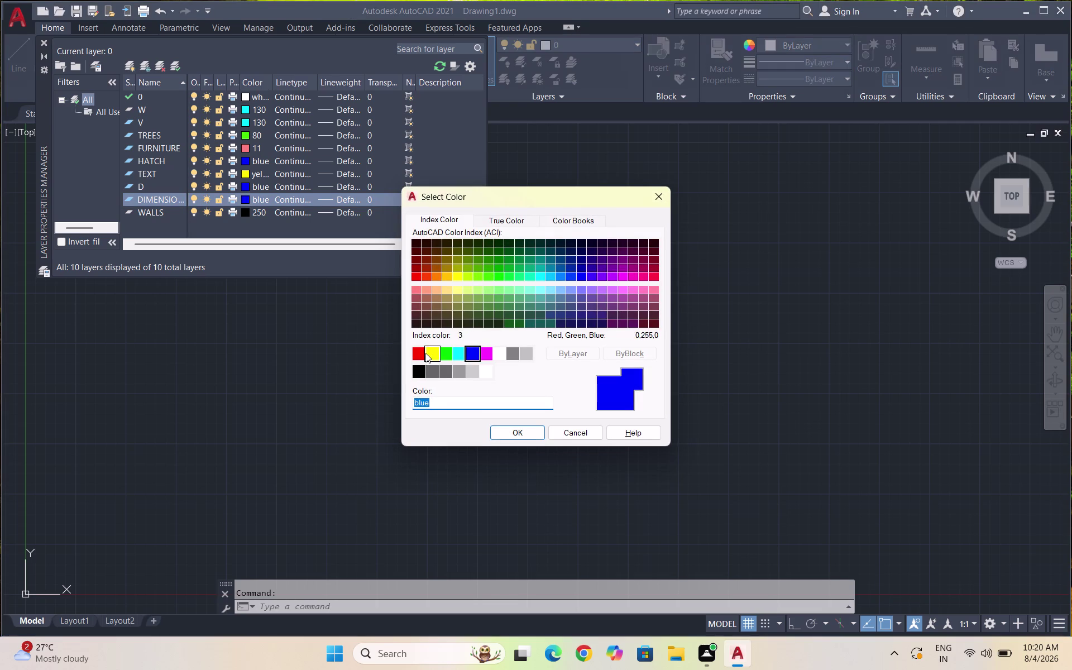
click(420, 354)
click(500, 438)
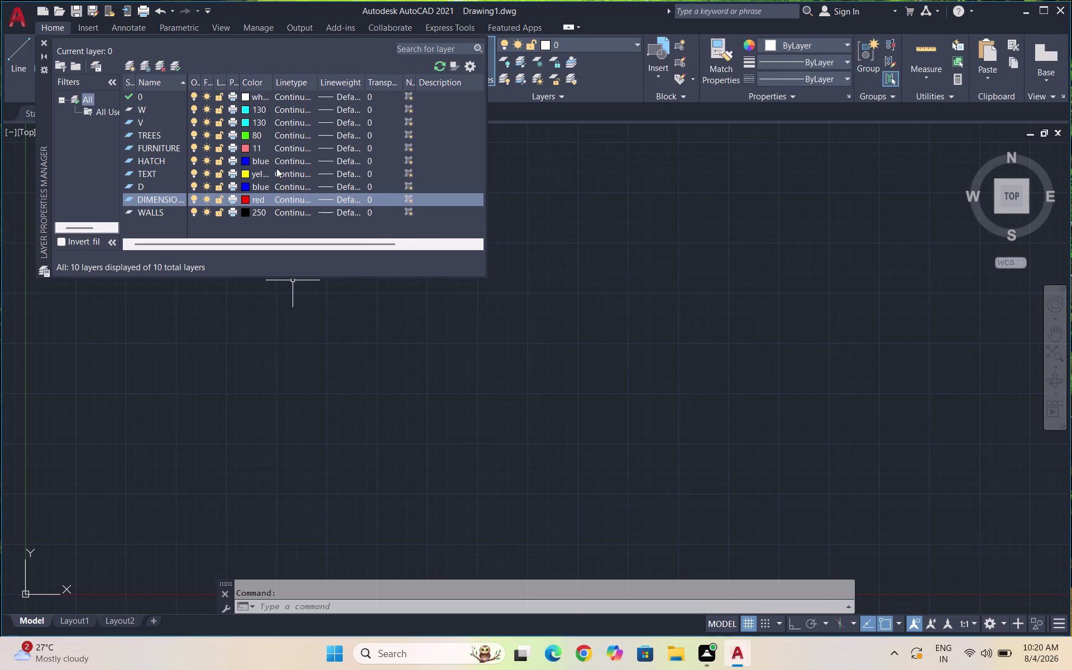
Change layer D's colour to magenta.
scroll(down, 3)
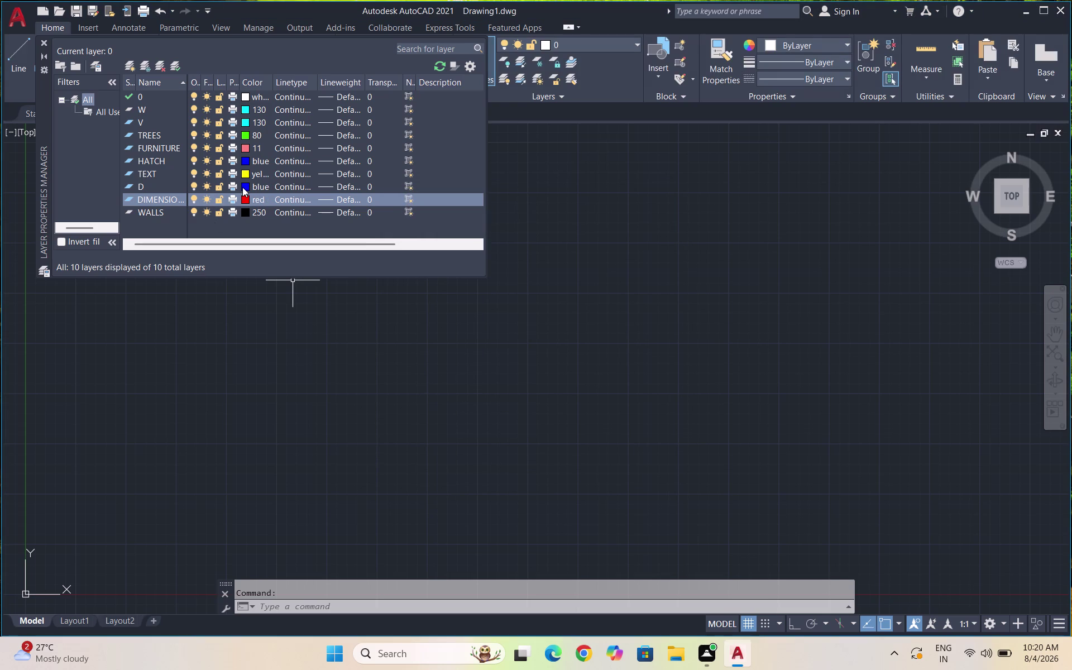
click(242, 187)
click(242, 187)
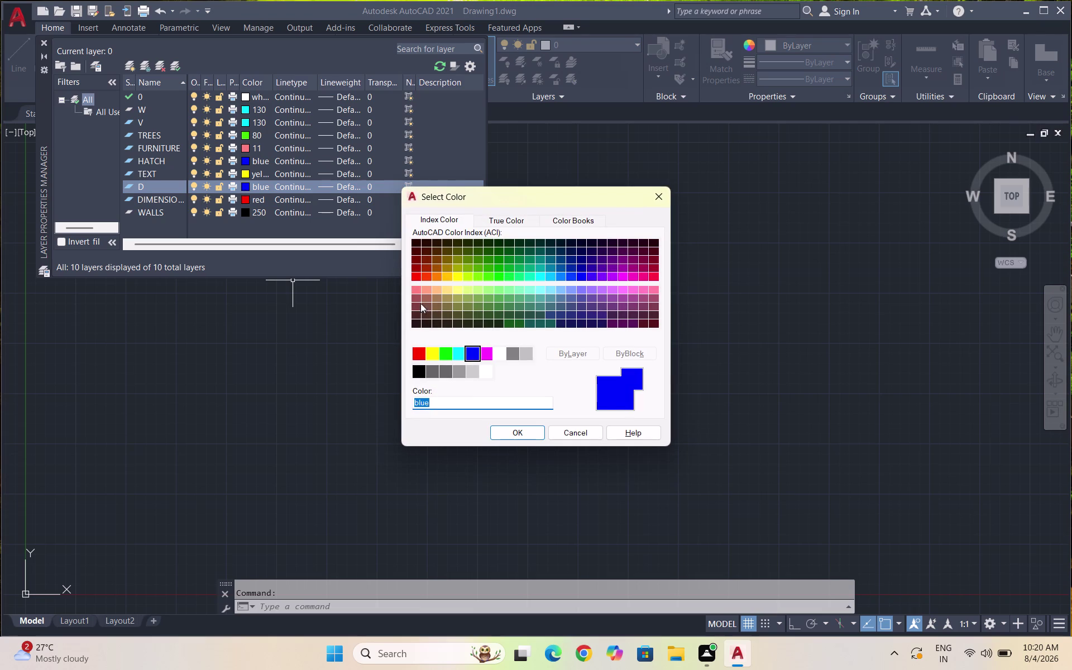
click(492, 357)
click(522, 436)
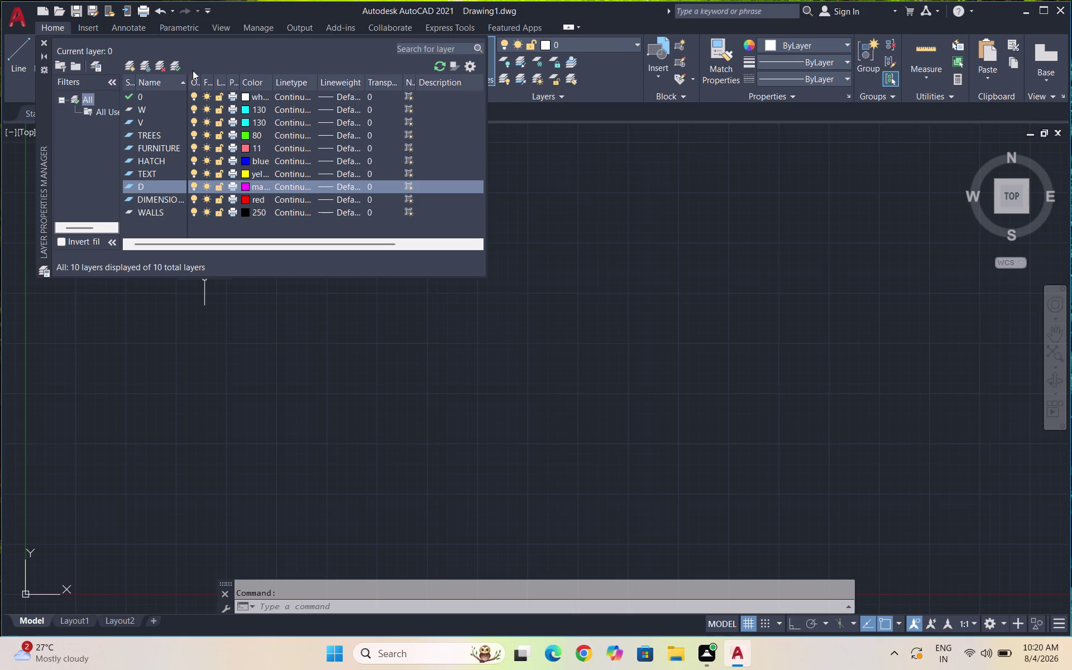
Set WALLS as the current layer.
scroll(up, 3)
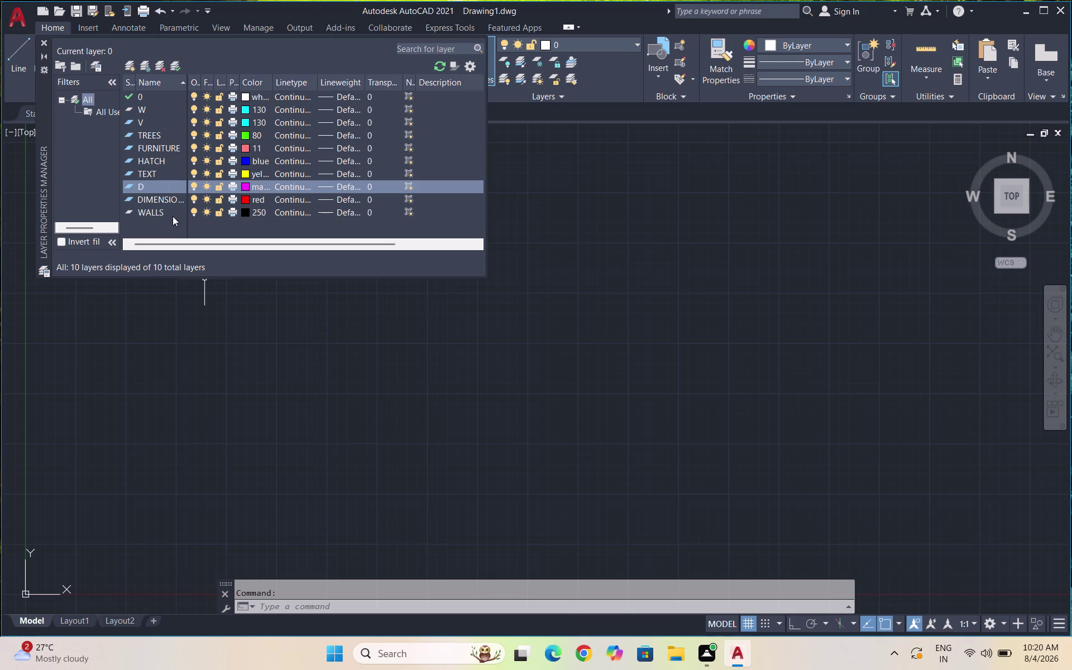
click(171, 213)
click(177, 67)
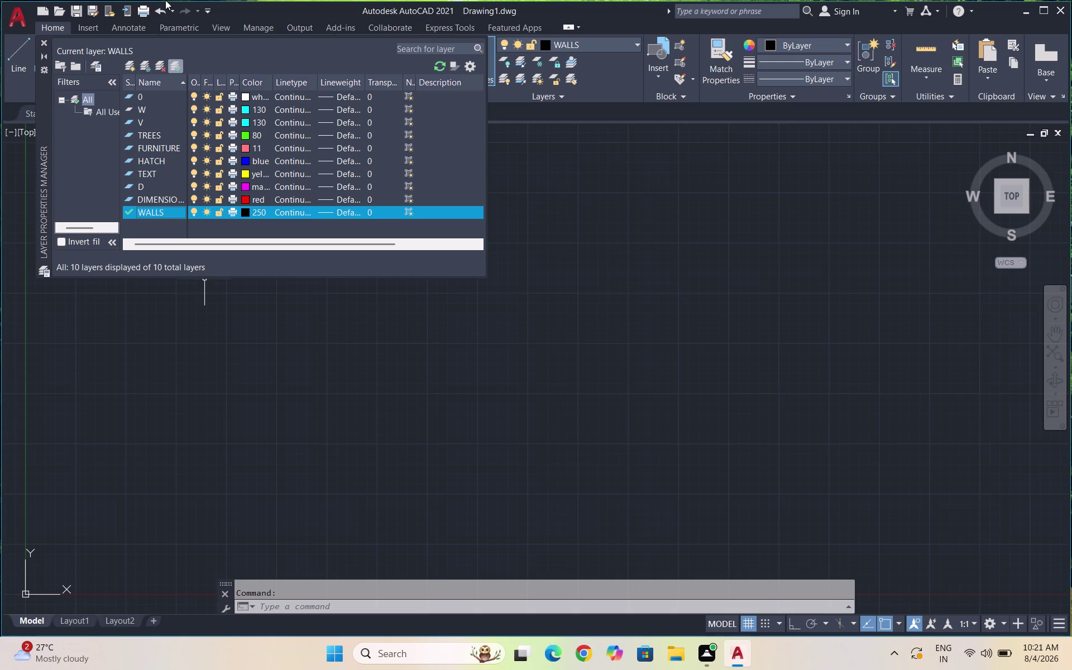
click(175, 67)
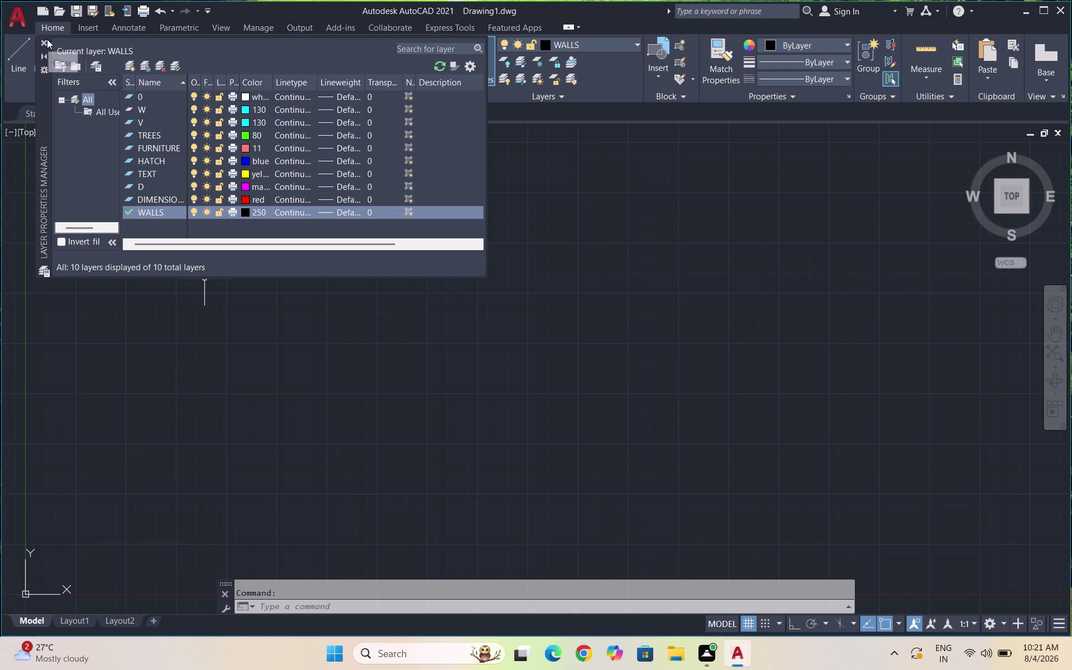
Close the layer manager and place a vertical construction line with XL.
click(47, 39)
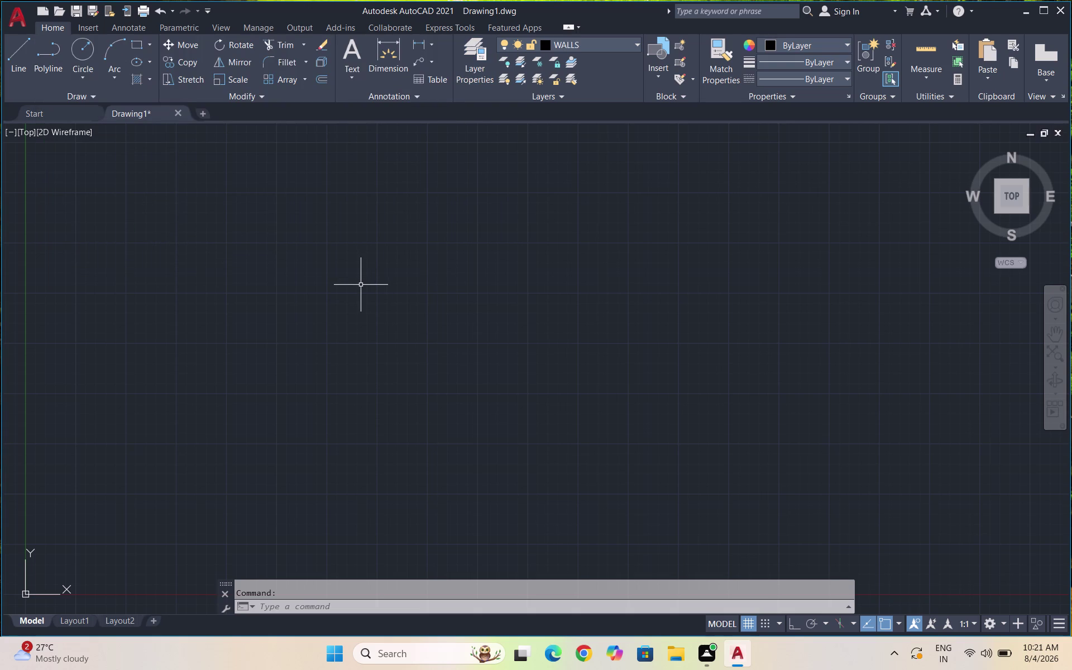
text(XL)
key(Return)
key(v)
key(Return)
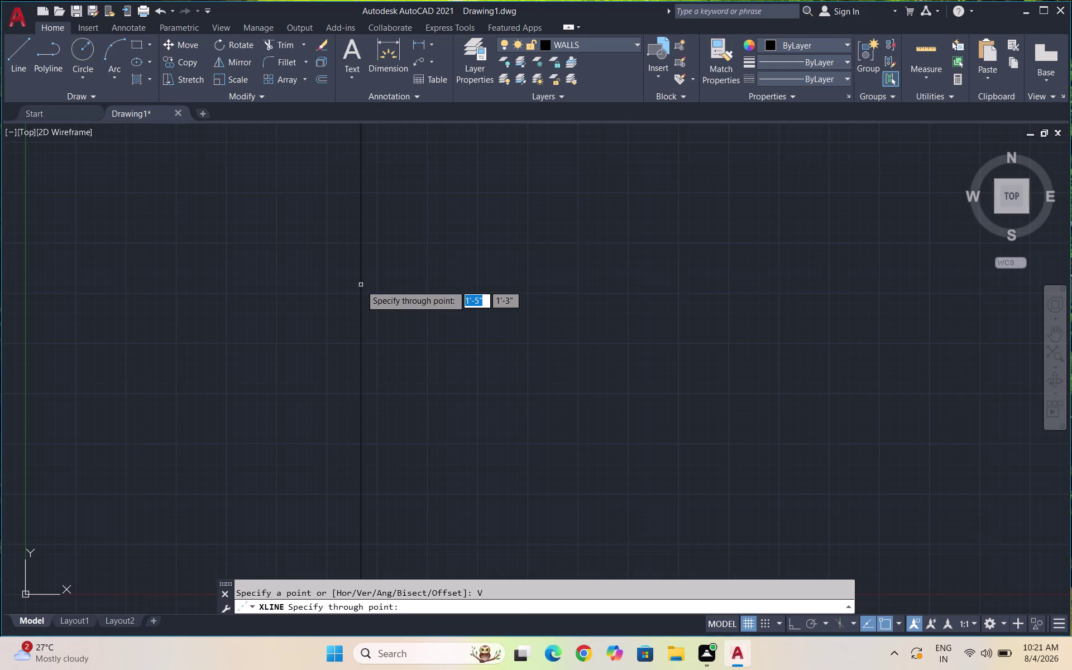
click(335, 297)
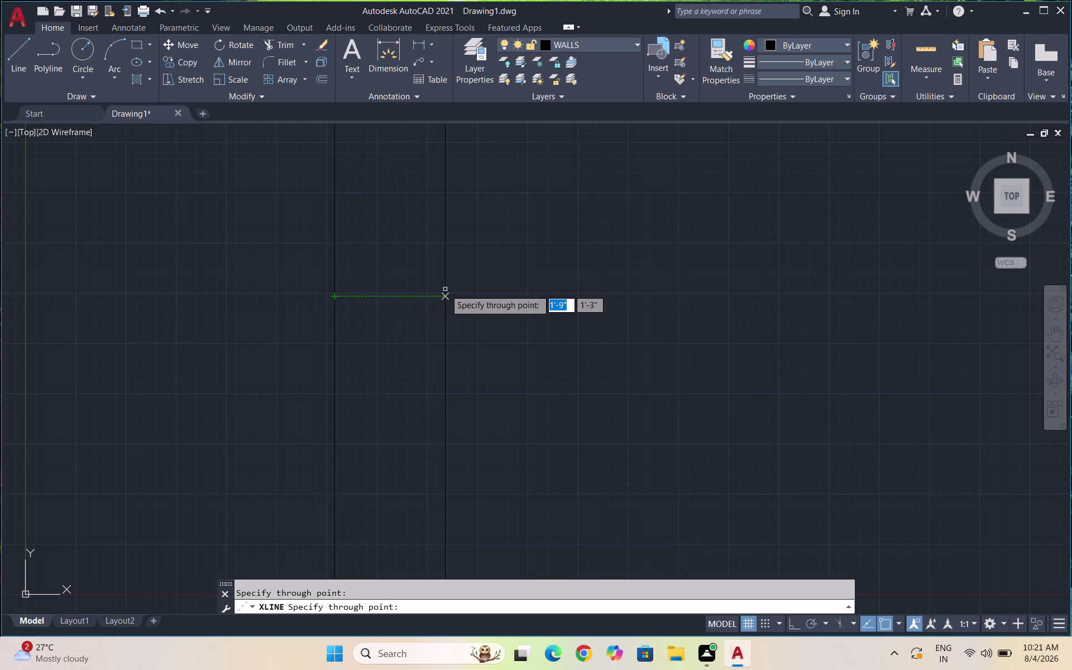
key(Escape)
Select the vertical construction line.
drag(394, 292, 320, 291)
click(310, 292)
key(Escape)
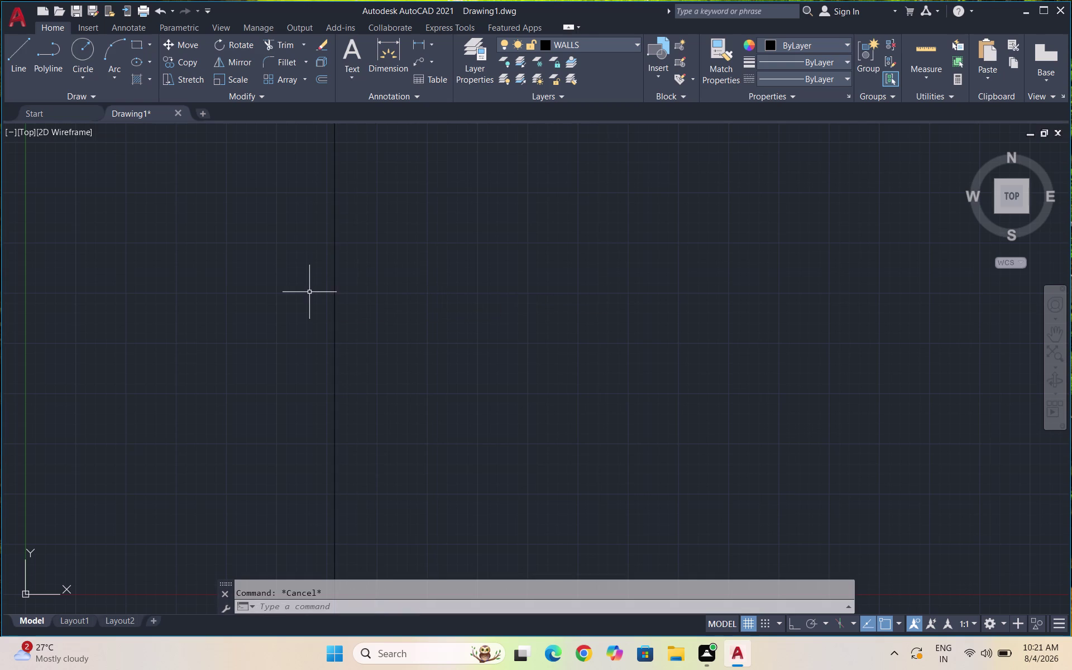
drag(375, 256, 346, 255)
Offset the vertical line 9" to the right.
click(304, 266)
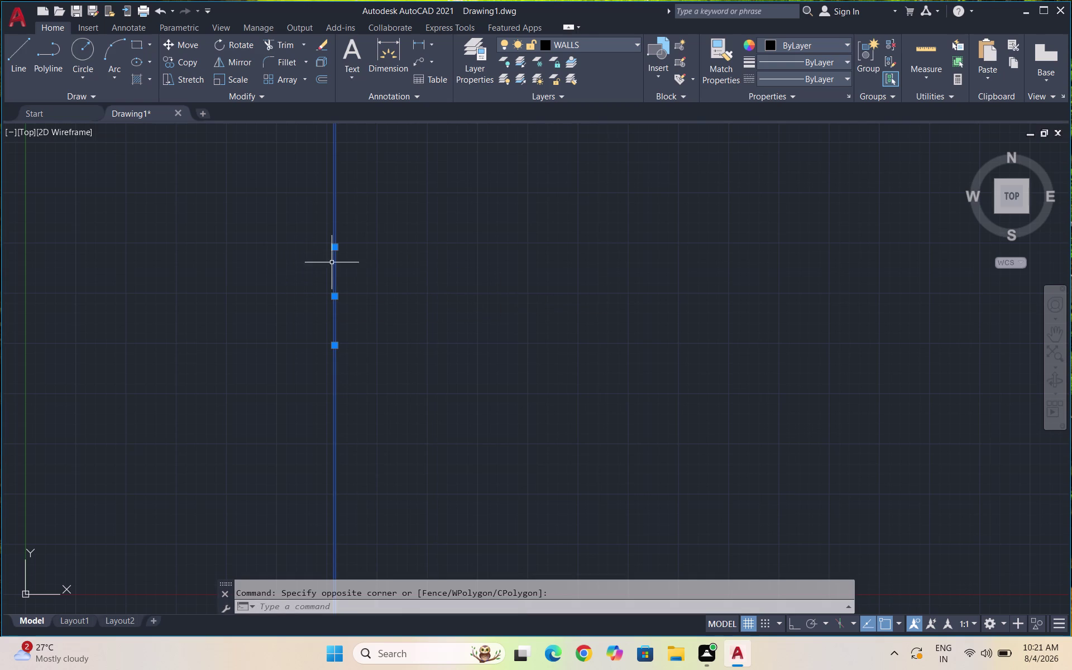
scroll(up, 3)
scroll(up, 3)
key(o)
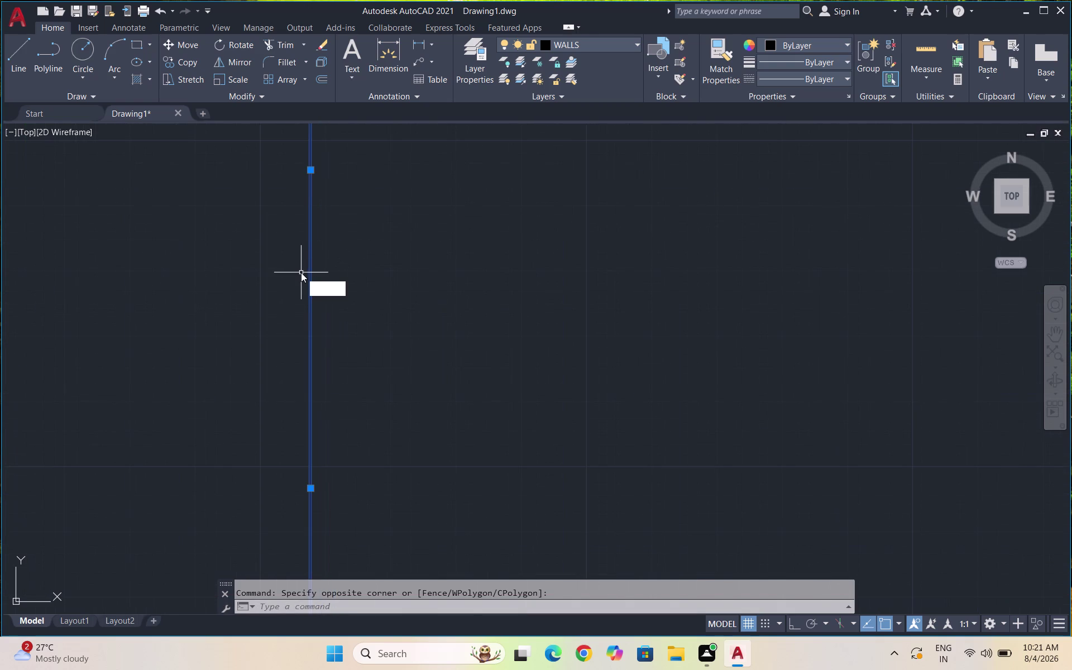
key(Return)
text(9")
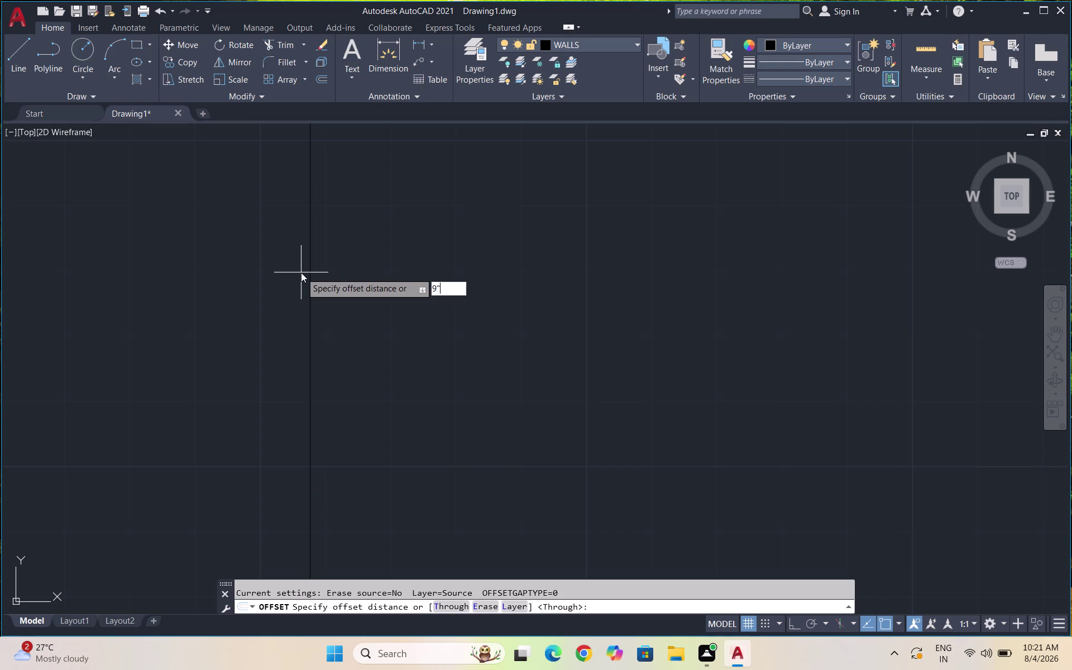
key(Return)
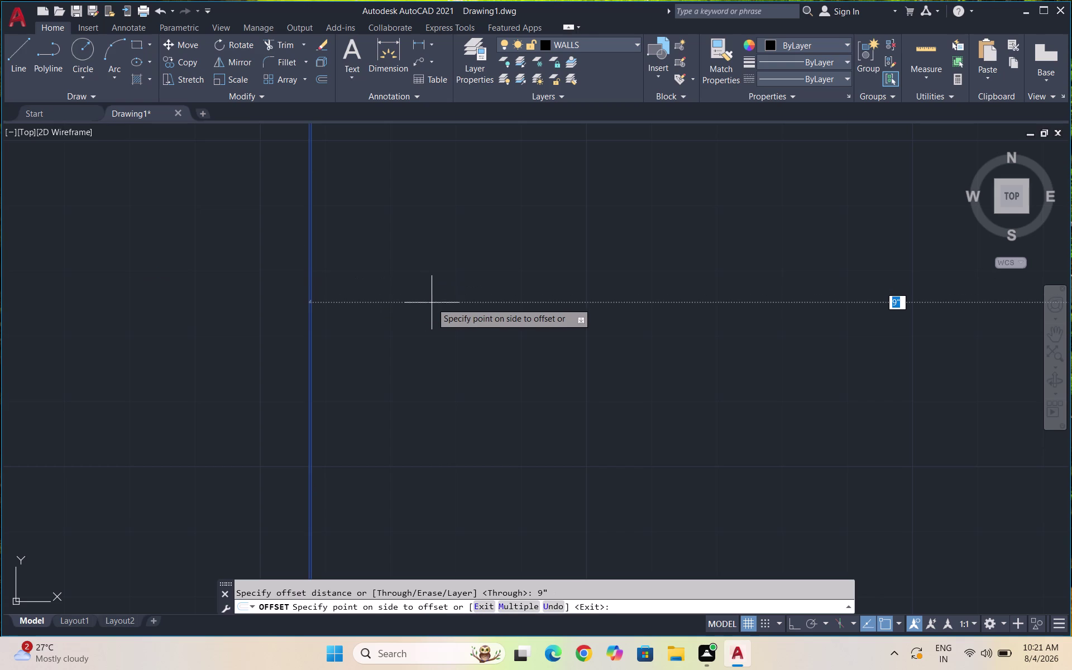
click(431, 302)
scroll(down, 3)
scroll(down, 3)
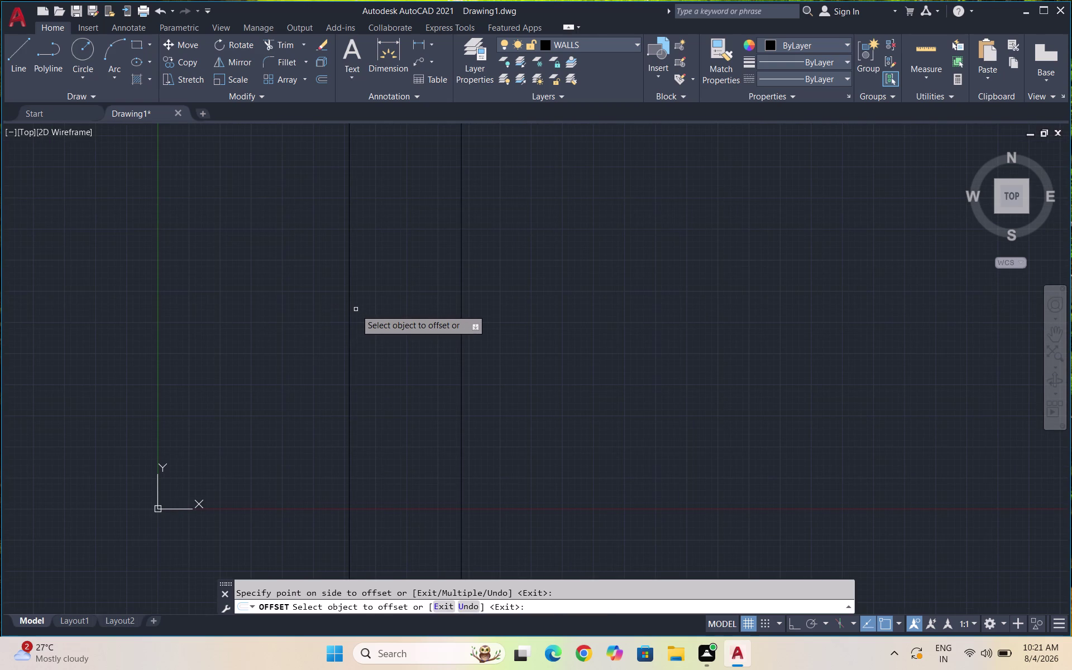
scroll(down, 3)
scroll(down, 3)
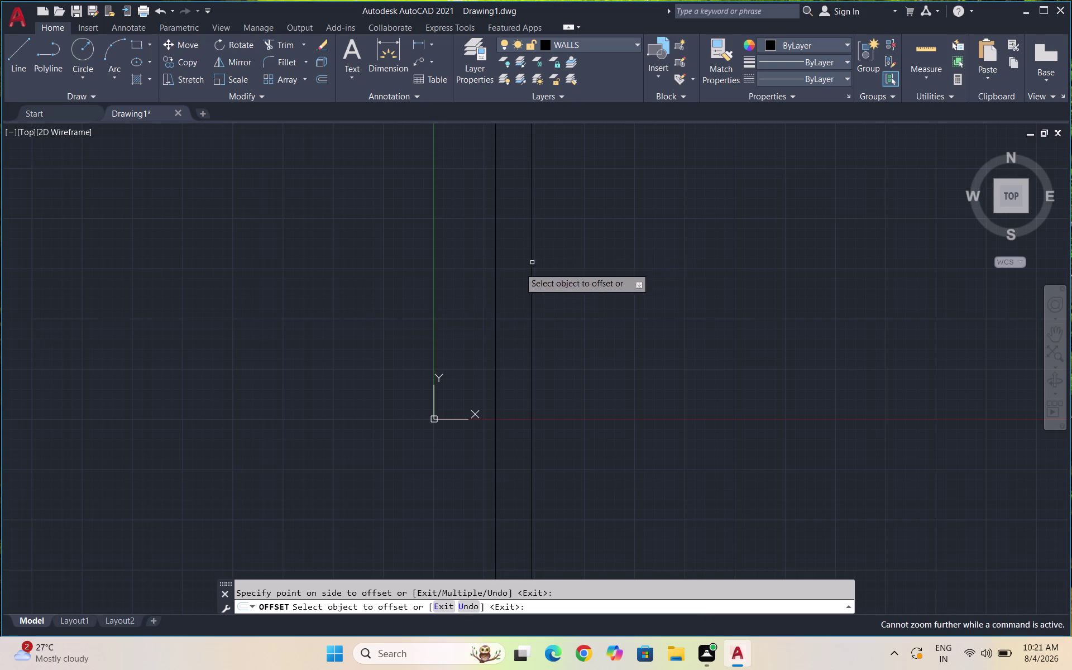
scroll(down, 3)
scroll(down, 3)
key(Escape)
Zoom to check the two wall lines, cancelling stray selections and origin changes.
scroll(down, 3)
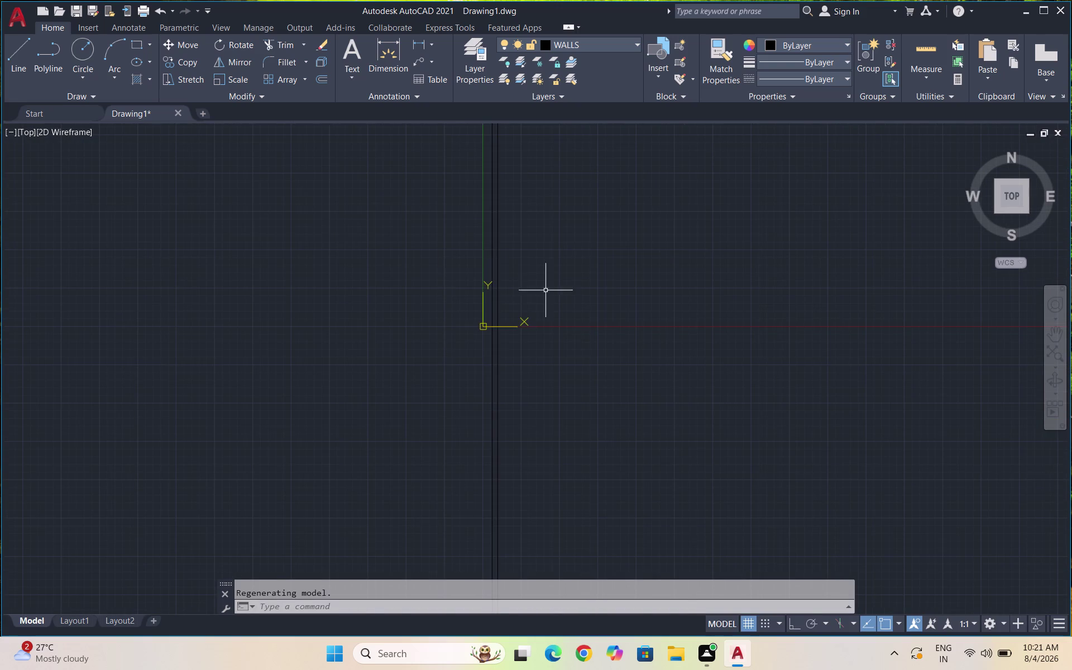
scroll(up, 3)
scroll(up, 3)
drag(374, 283, 344, 284)
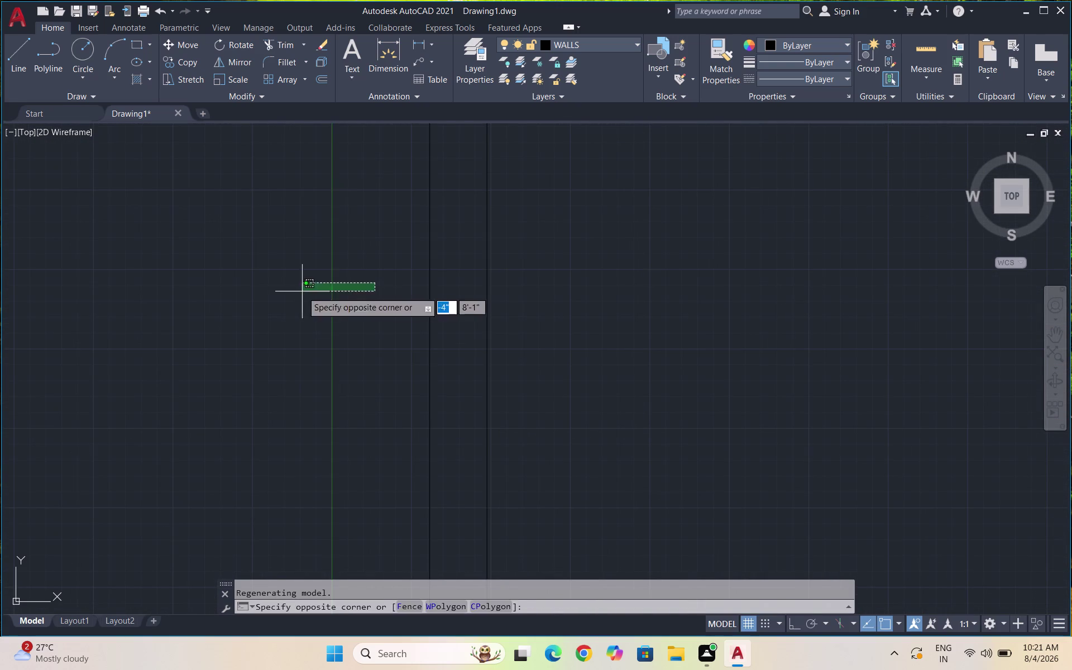
click(300, 291)
key(Escape)
scroll(down, 3)
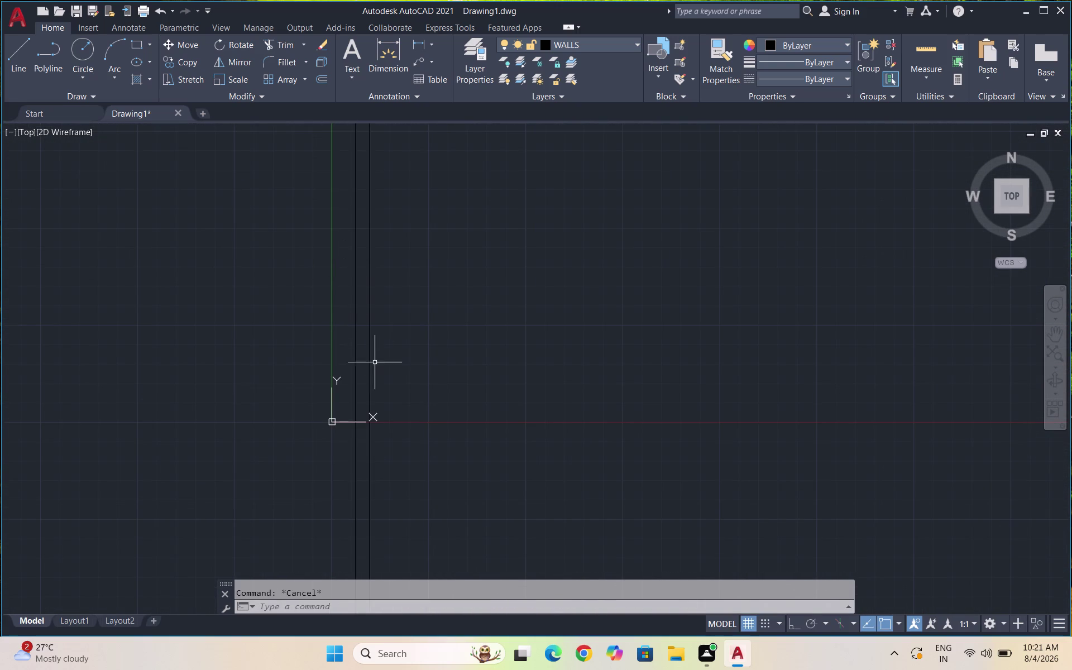
scroll(down, 3)
scroll(up, 3)
scroll(up, 3)
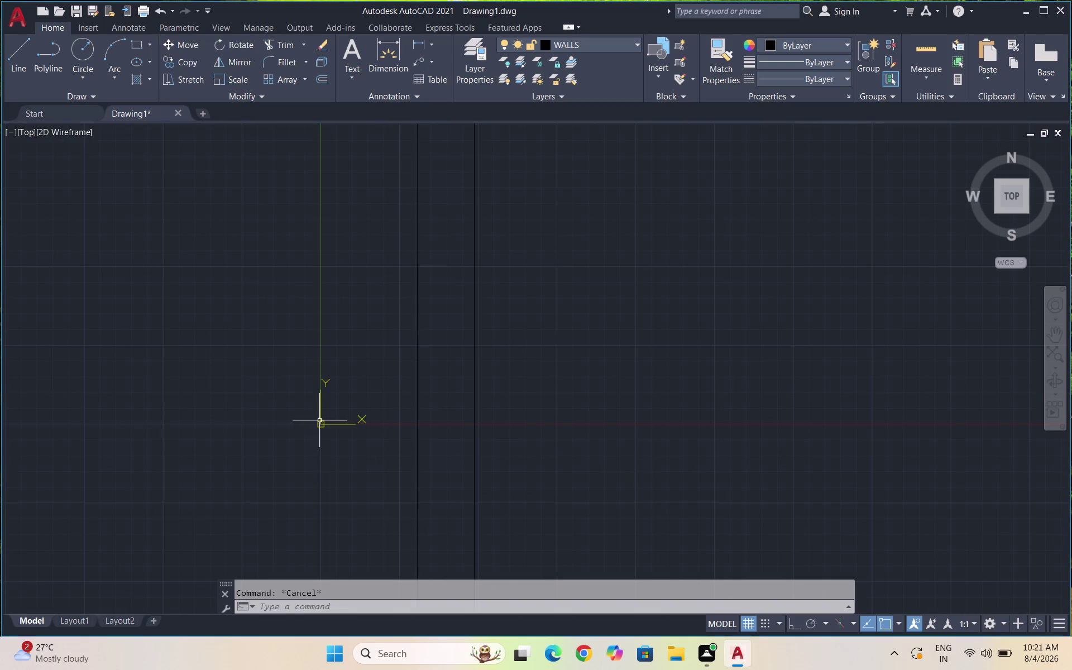
click(319, 420)
drag(322, 423, 45, 567)
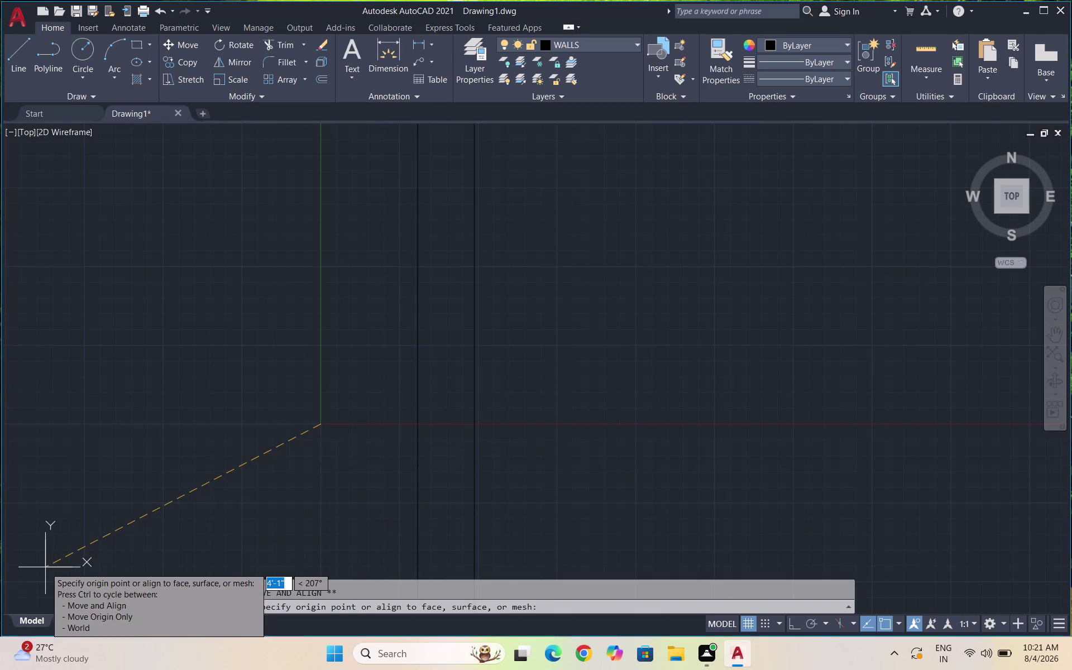
click(46, 567)
key(Escape)
scroll(down, 3)
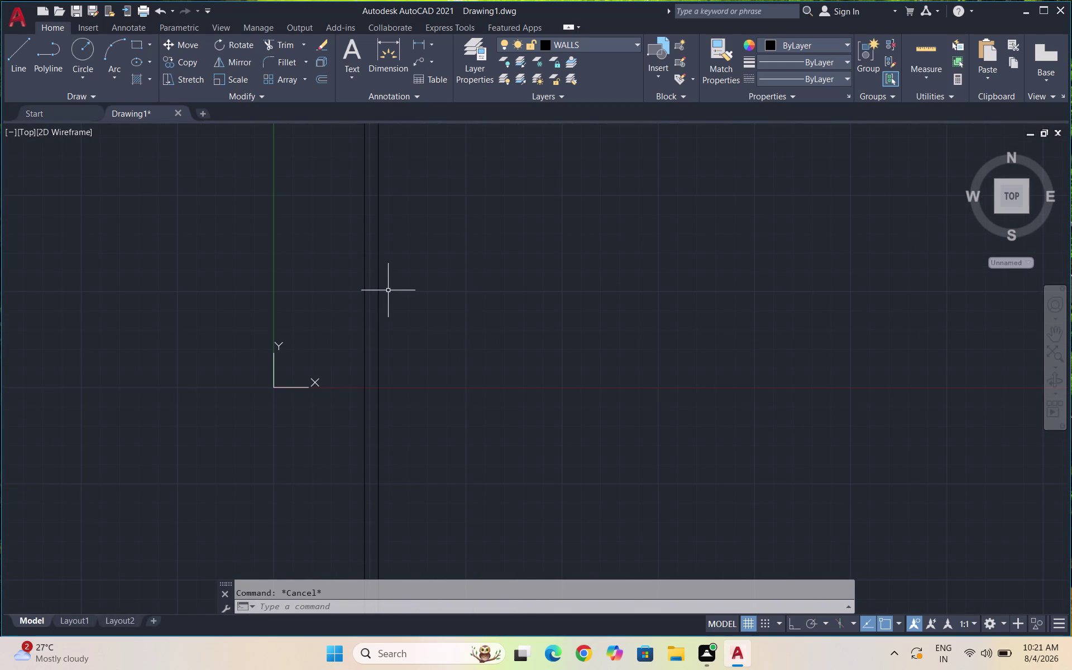
Offset the inner wall line 11' to the right.
key(o)
key(Return)
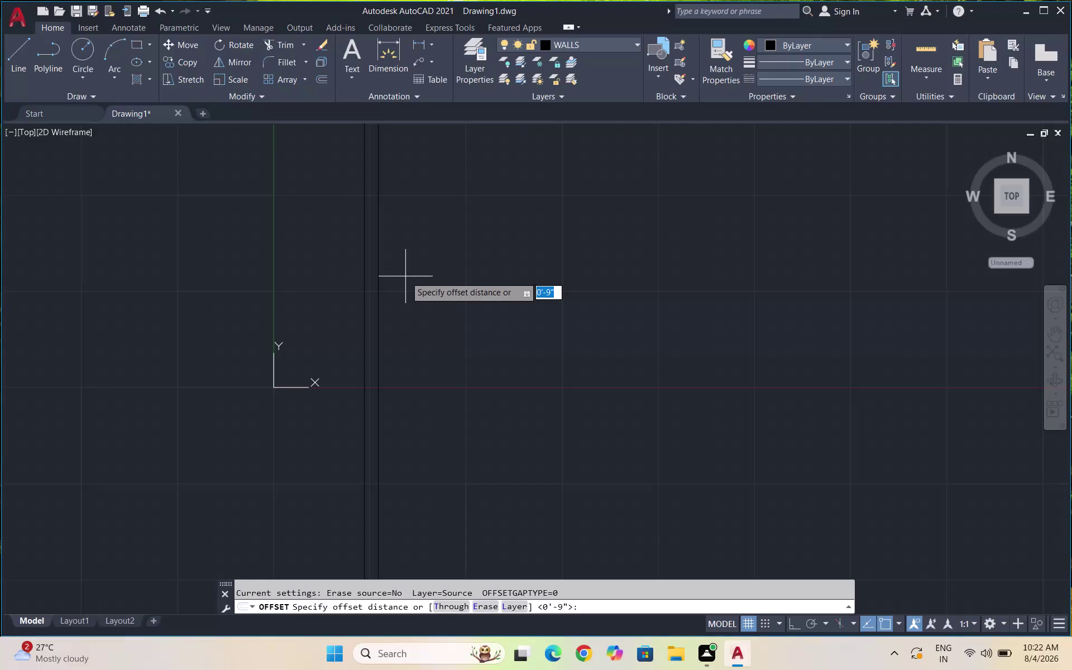
text(11')
key(Return)
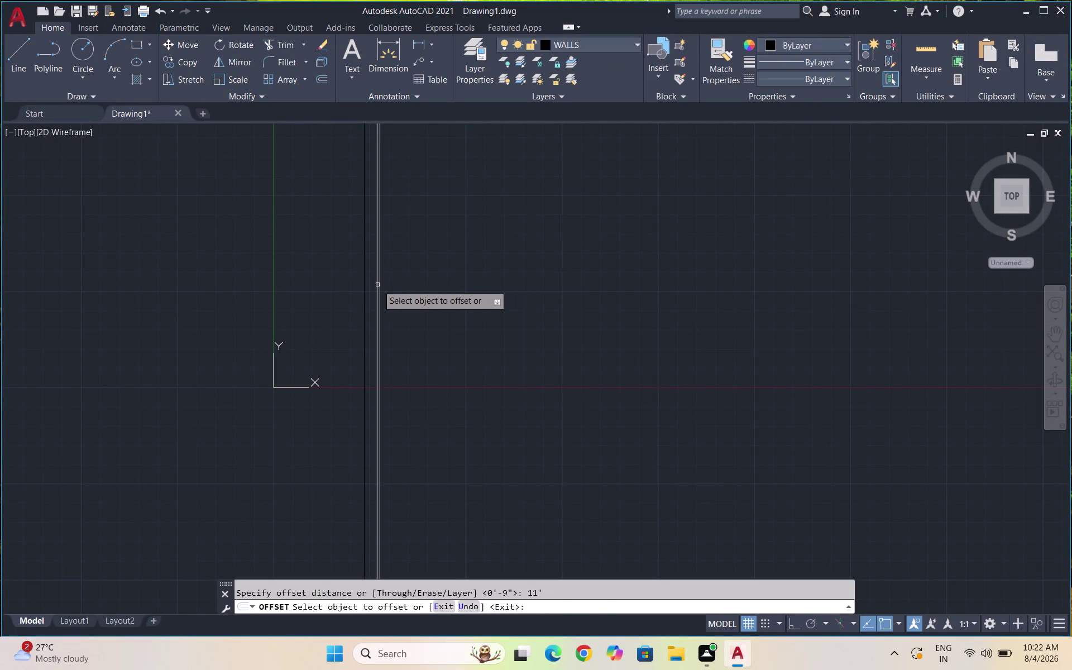
click(377, 284)
click(447, 287)
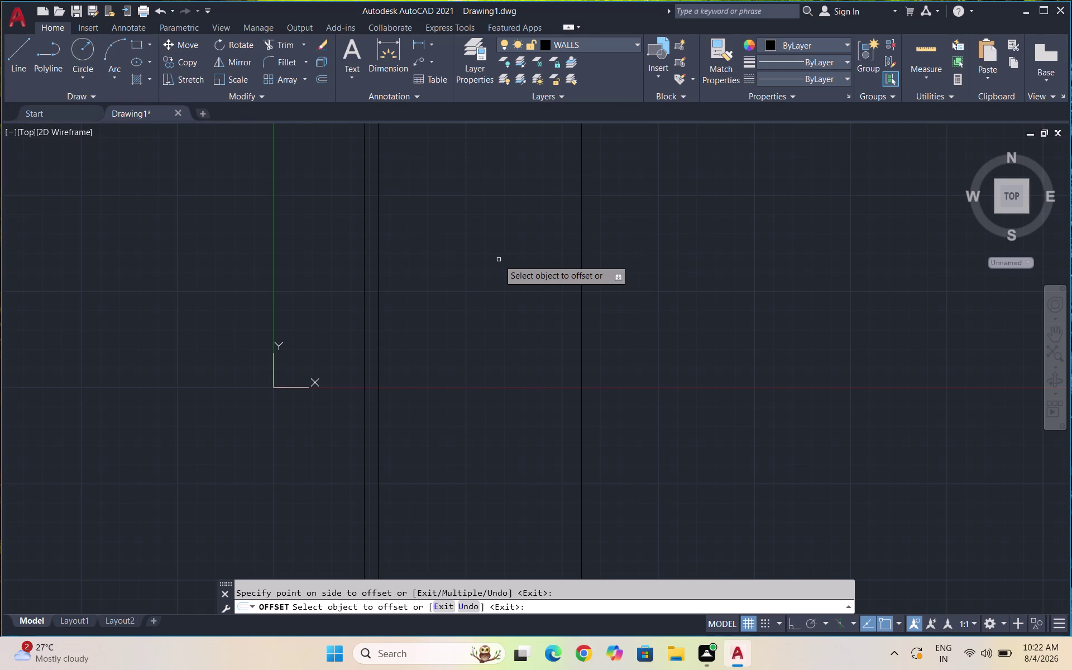
key(space)
key(space)
key(space)
key(space)
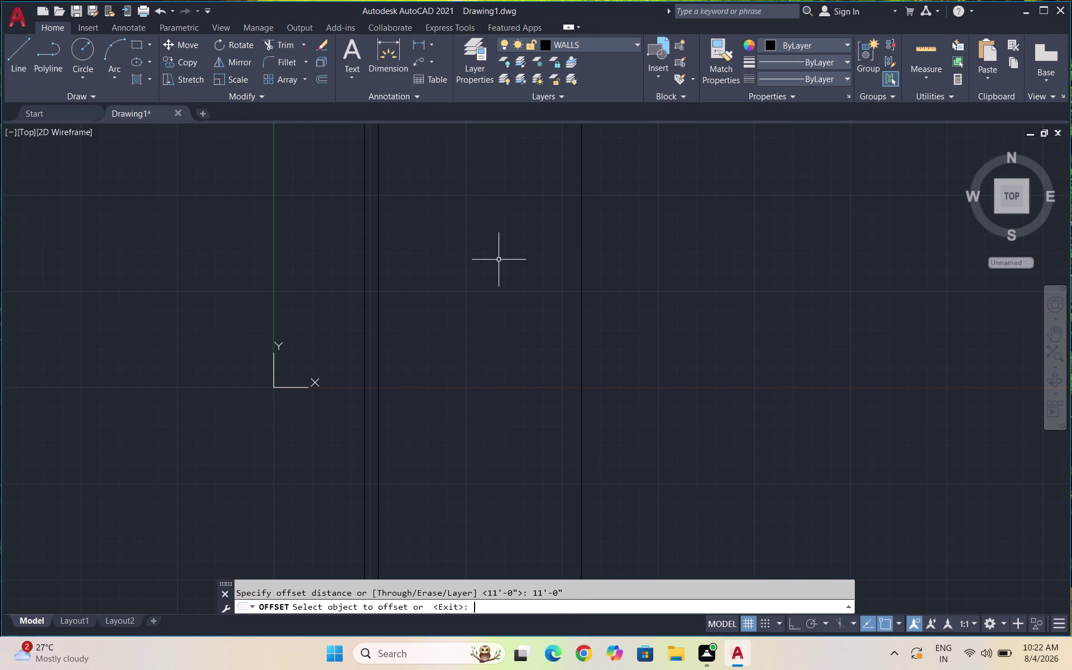
Add a 4.5 thickness line beside the new wall line.
text(O)
key(Return)
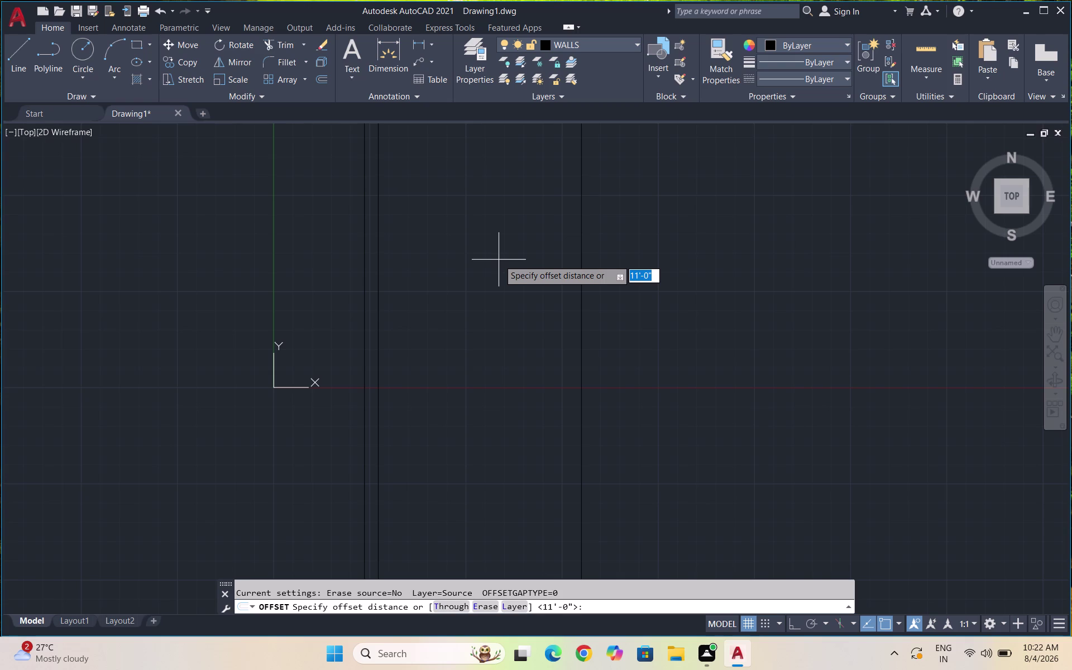
text(4.5)
key(Return)
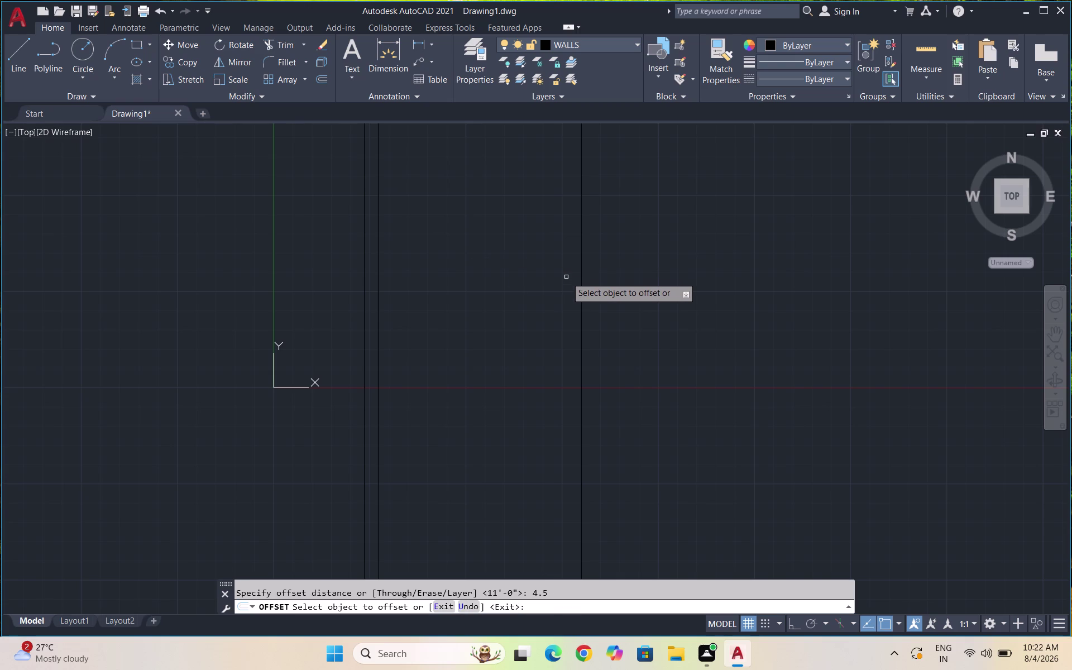
click(582, 272)
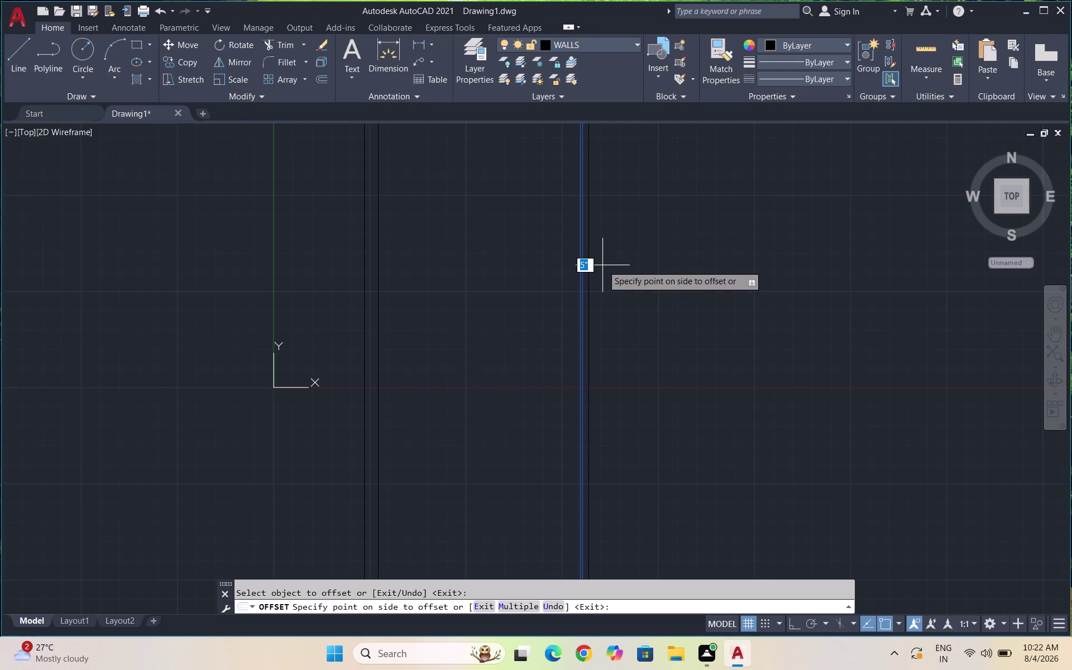
text(4.5)
key(Return)
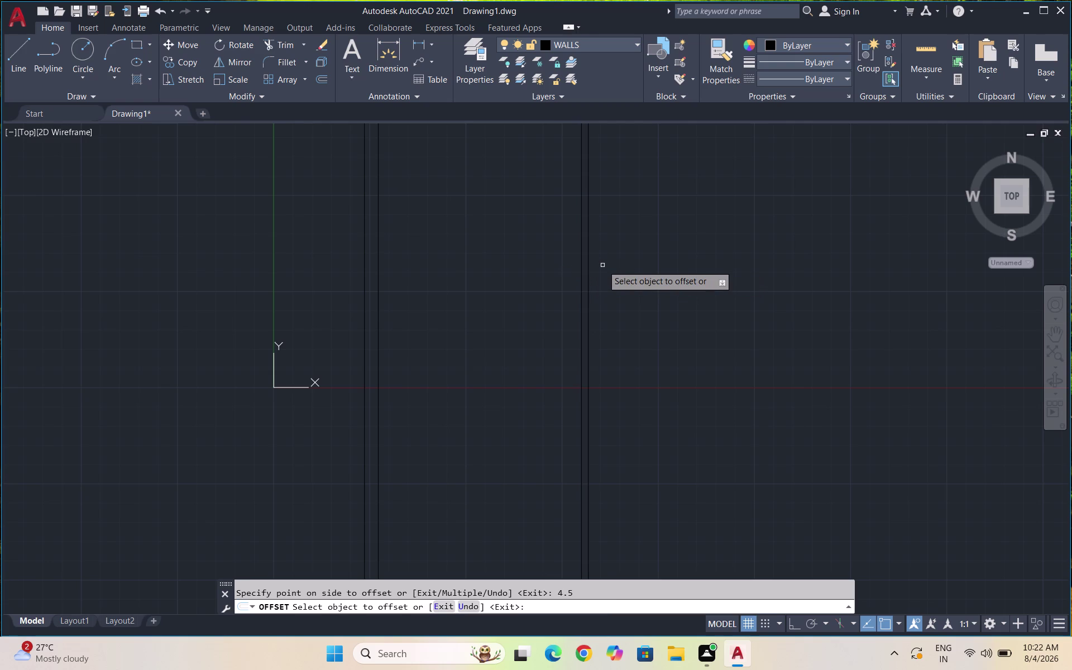
key(Escape)
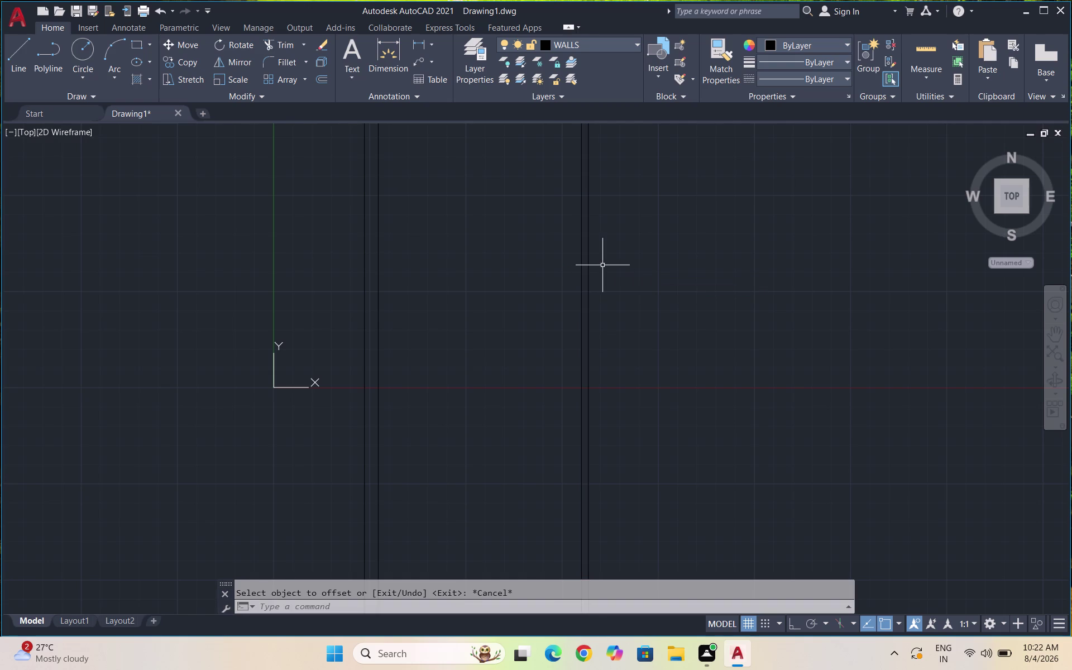
Offset the second wall's outer line 8' to the right.
key(o)
key(Return)
key(8)
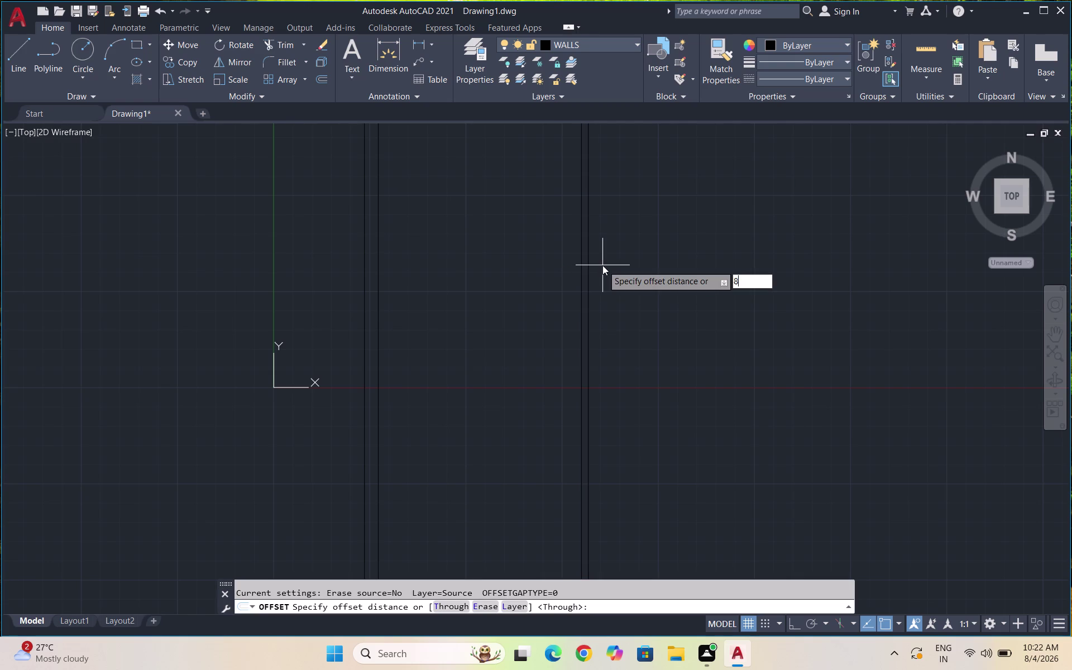
key(apostrophe)
key(Return)
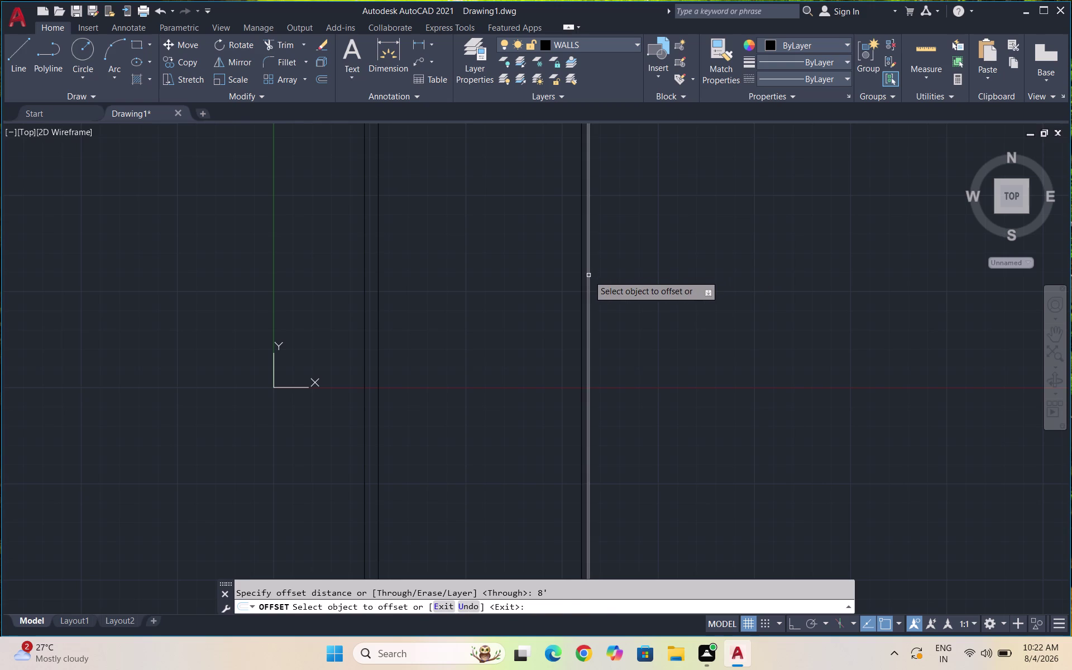
click(589, 275)
click(640, 272)
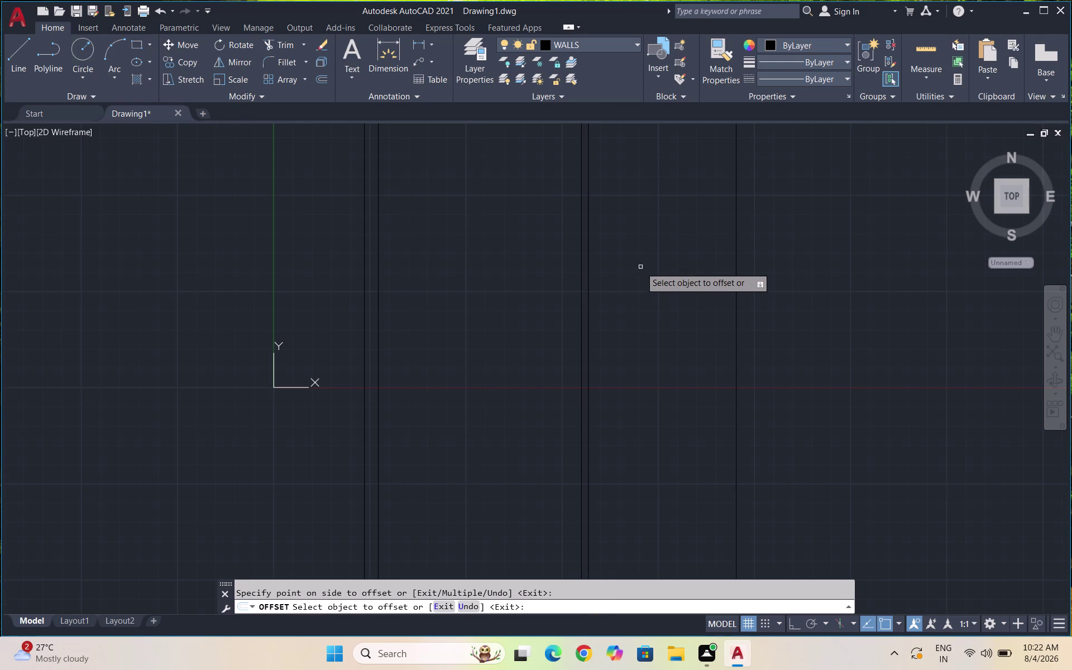
Thicken the third wall line with a 4.5 offset.
key(o)
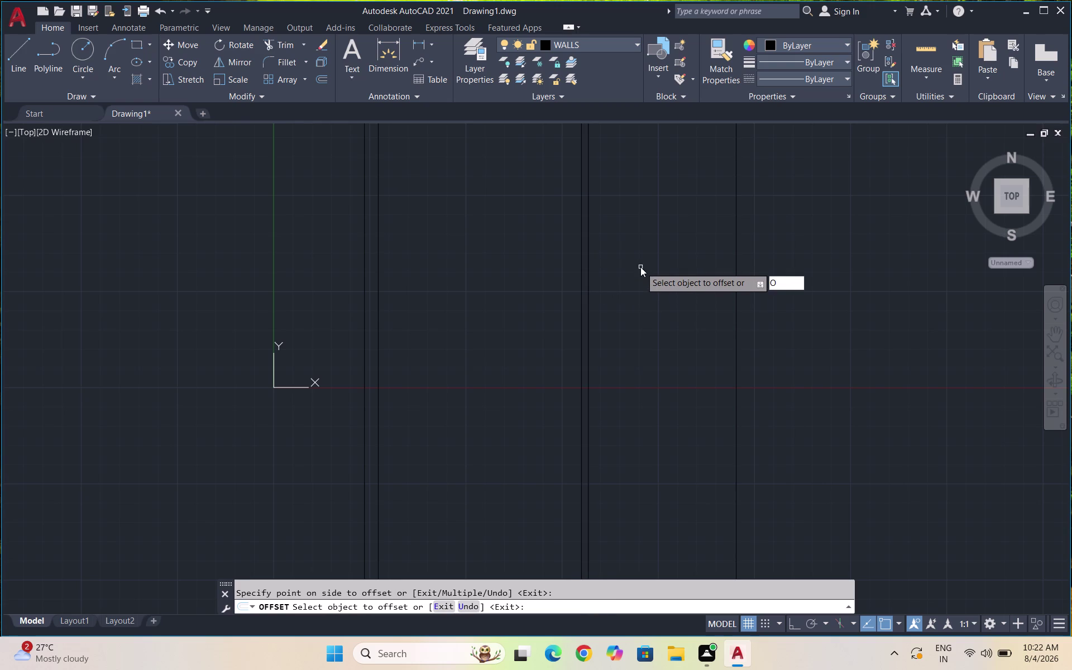
key(Return)
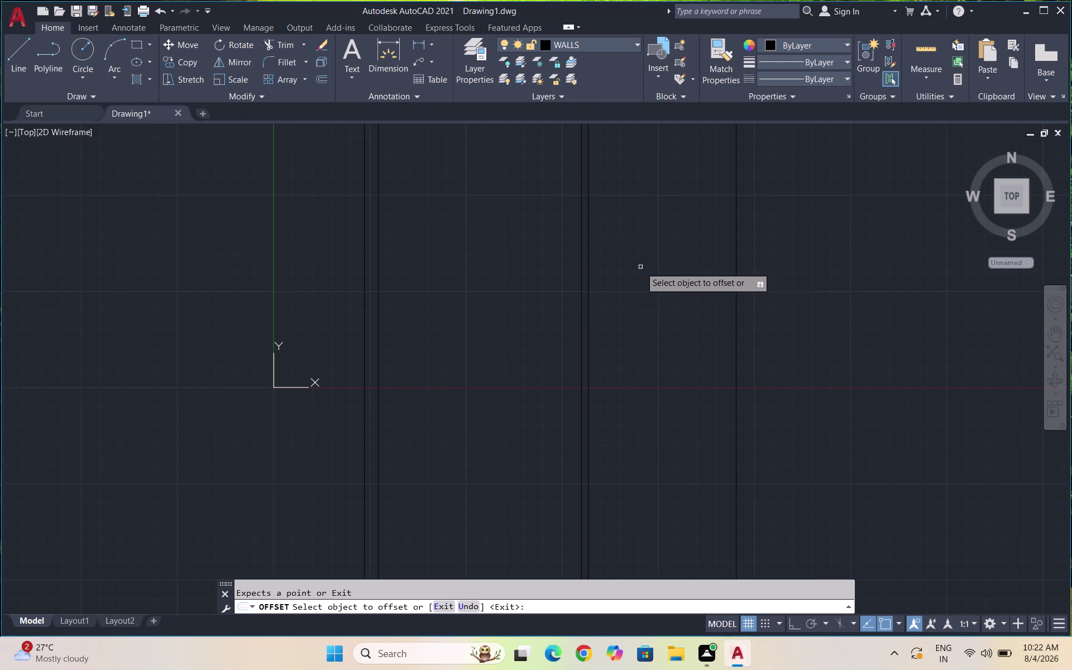
key(1)
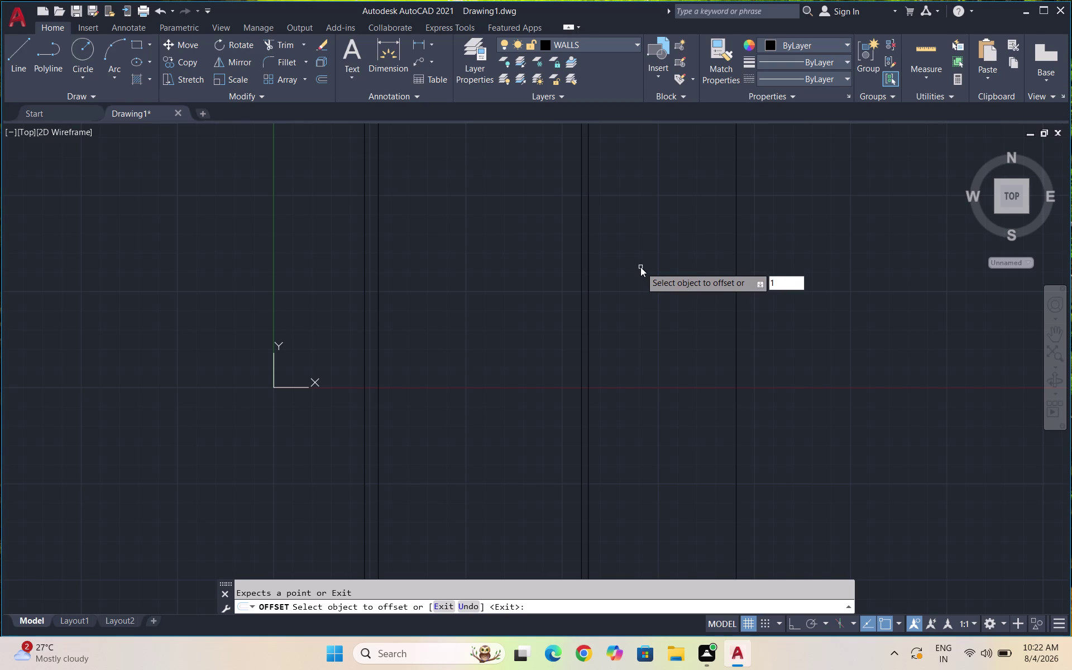
key(BackSpace)
text(4.5)
key(Return)
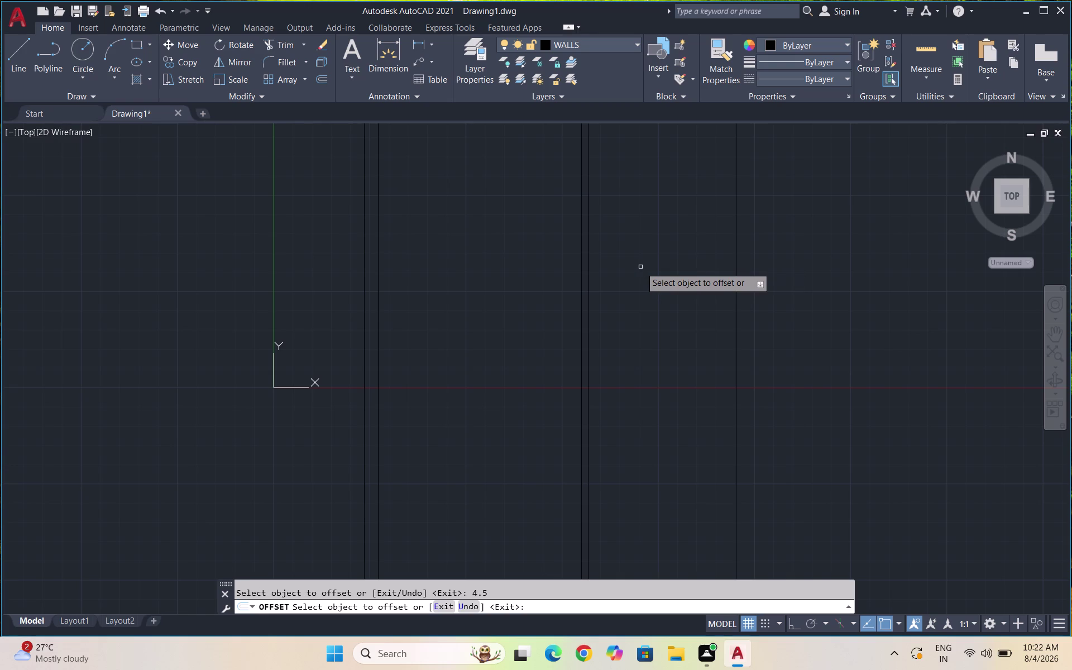
click(736, 284)
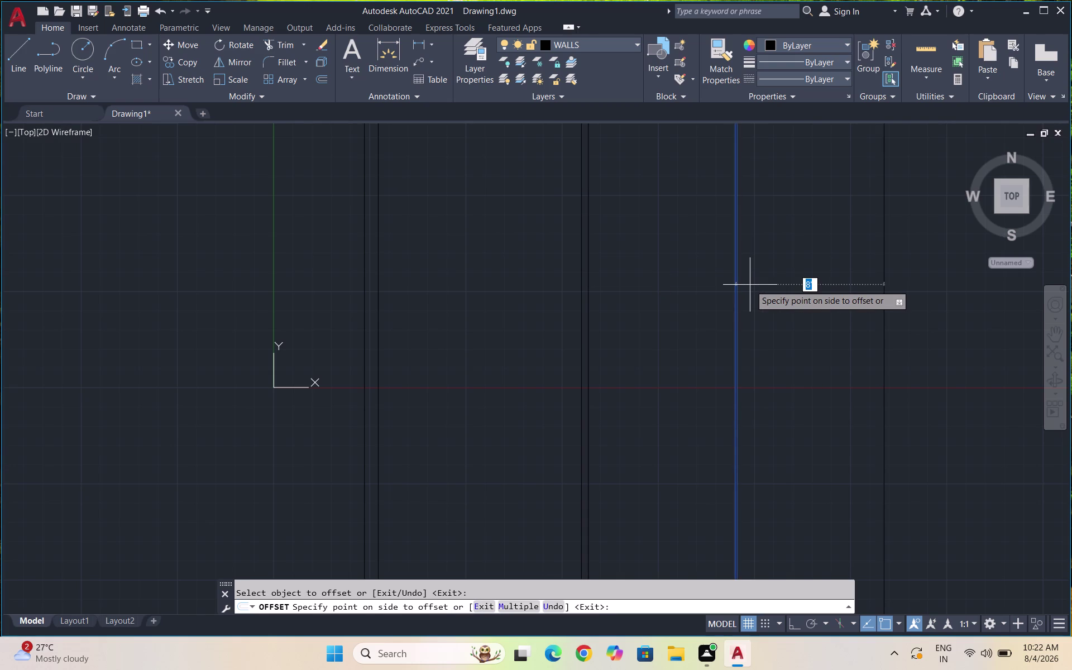
text(4.5)
key(Return)
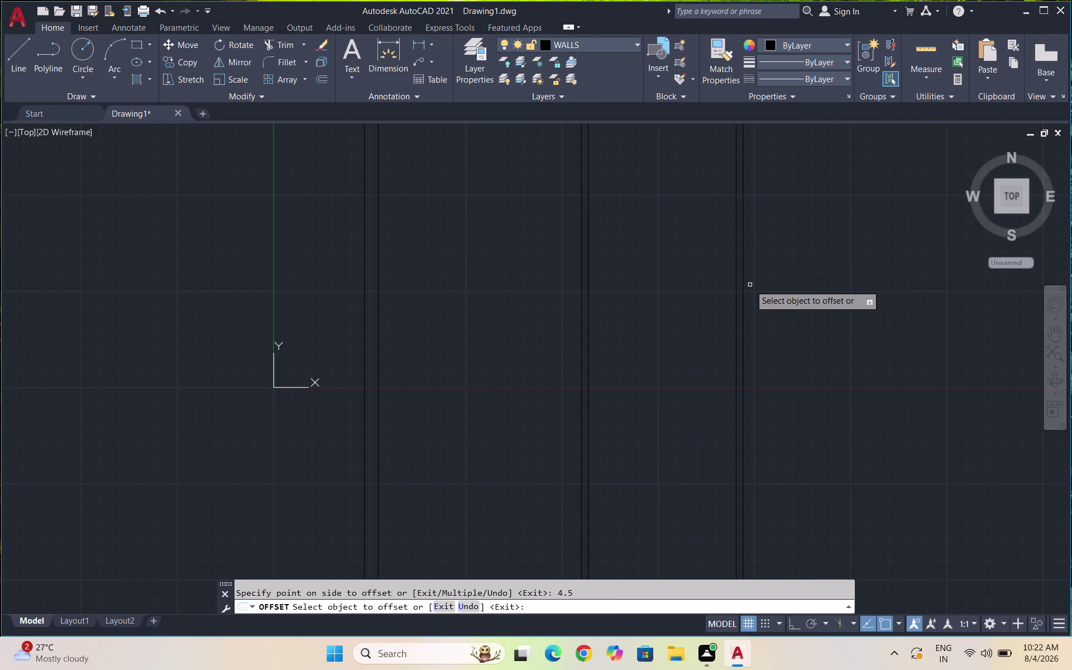
Offset the third wall's outer line by 11'.
key(o)
key(Return)
text(11)
key(apostrophe)
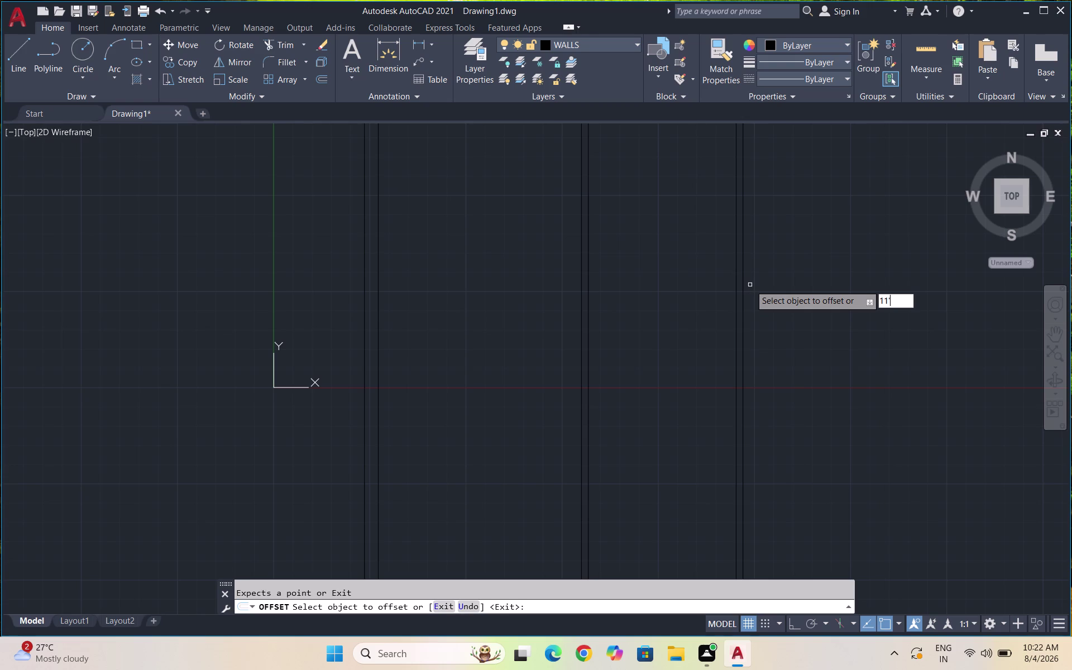
key(Return)
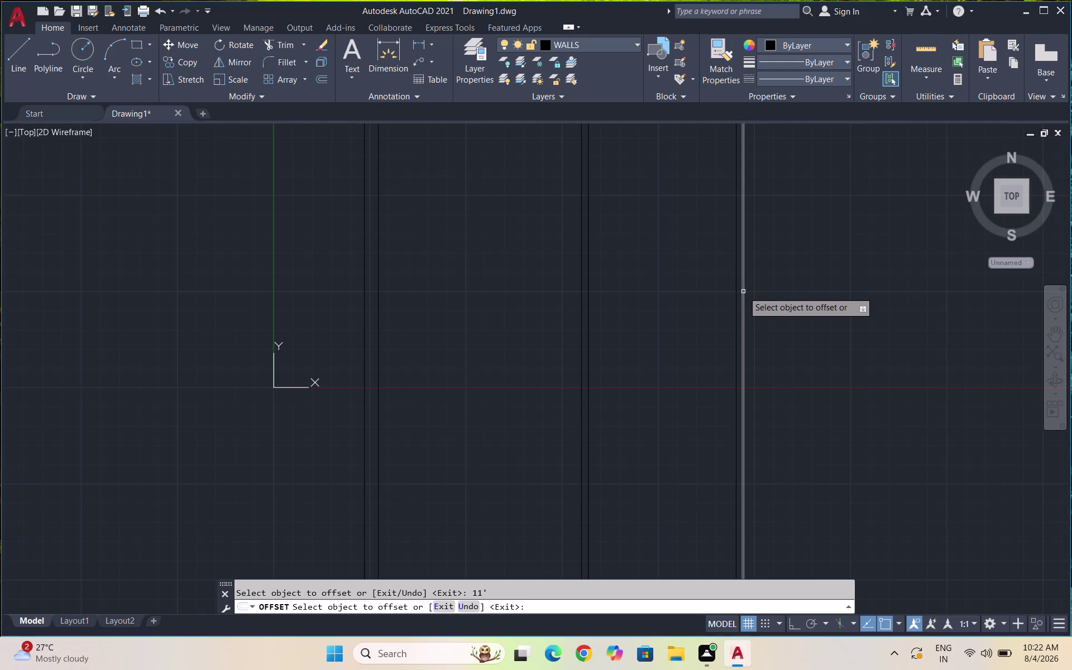
click(742, 291)
text(11')
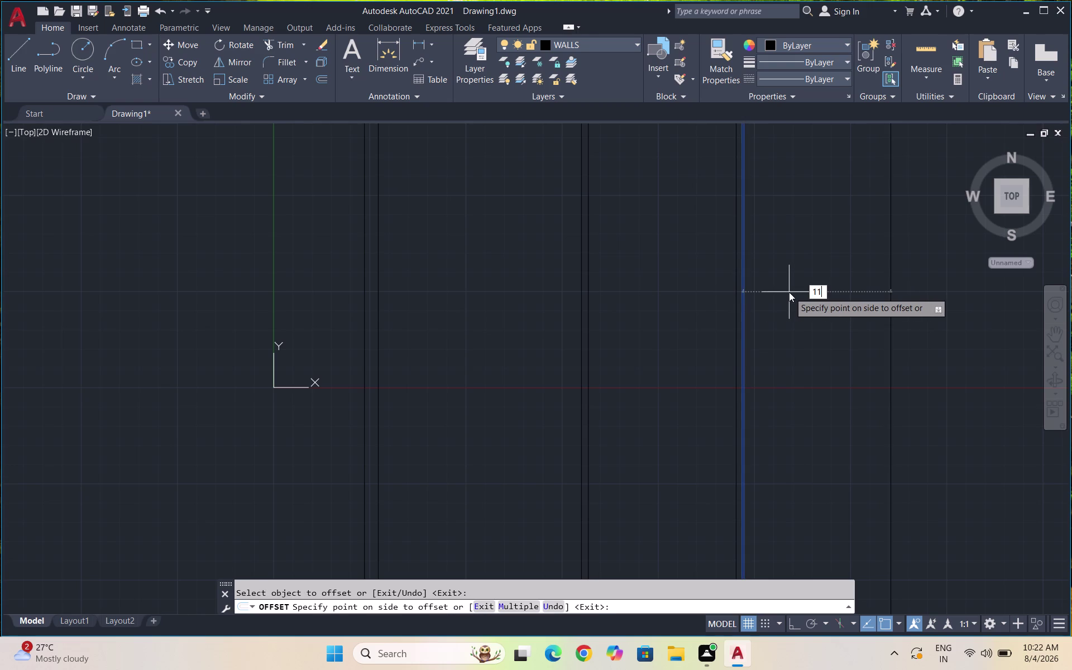
key(Return)
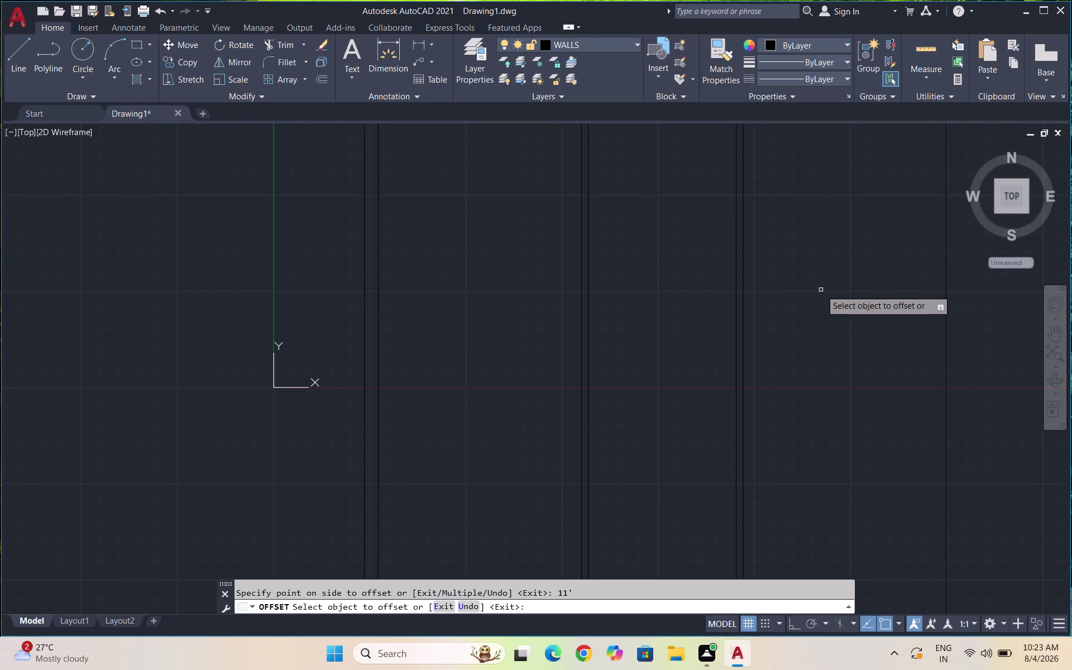
Copy the rightmost vertical line at a 9" offset.
key(o)
key(Return)
text(9)
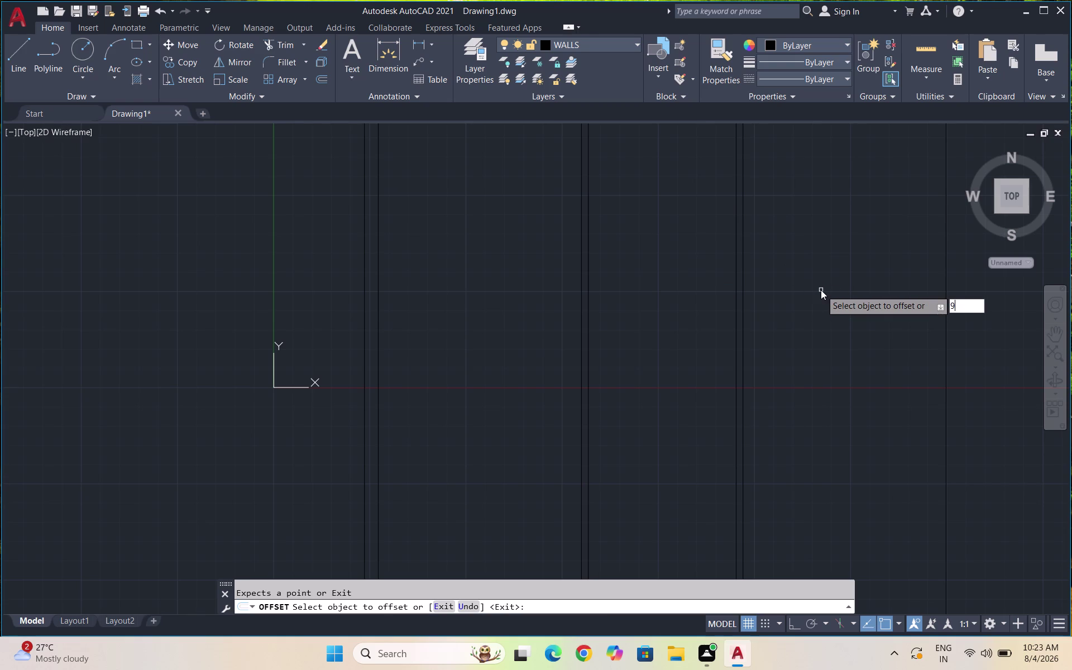
text(")
key(Return)
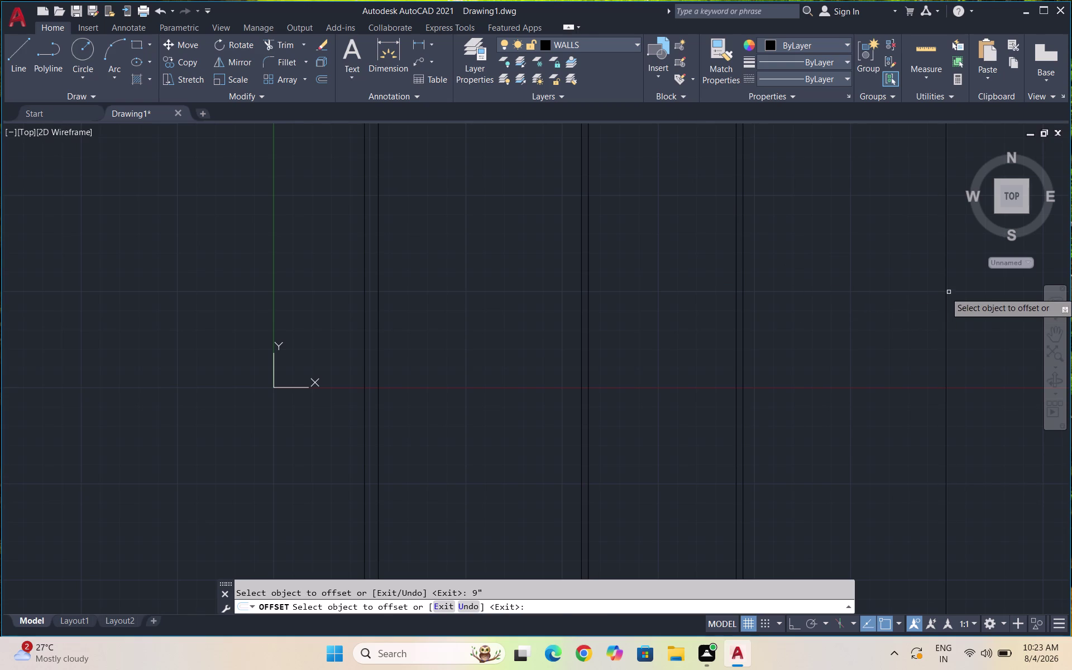
click(946, 294)
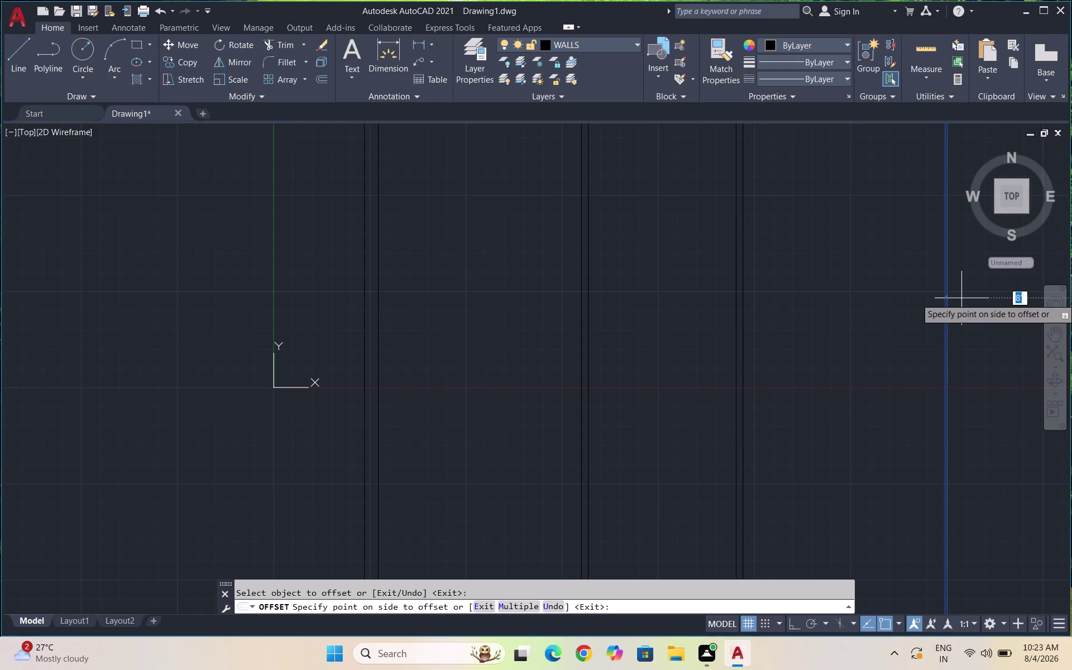
key(9)
key(shift+quotedbl)
key(Return)
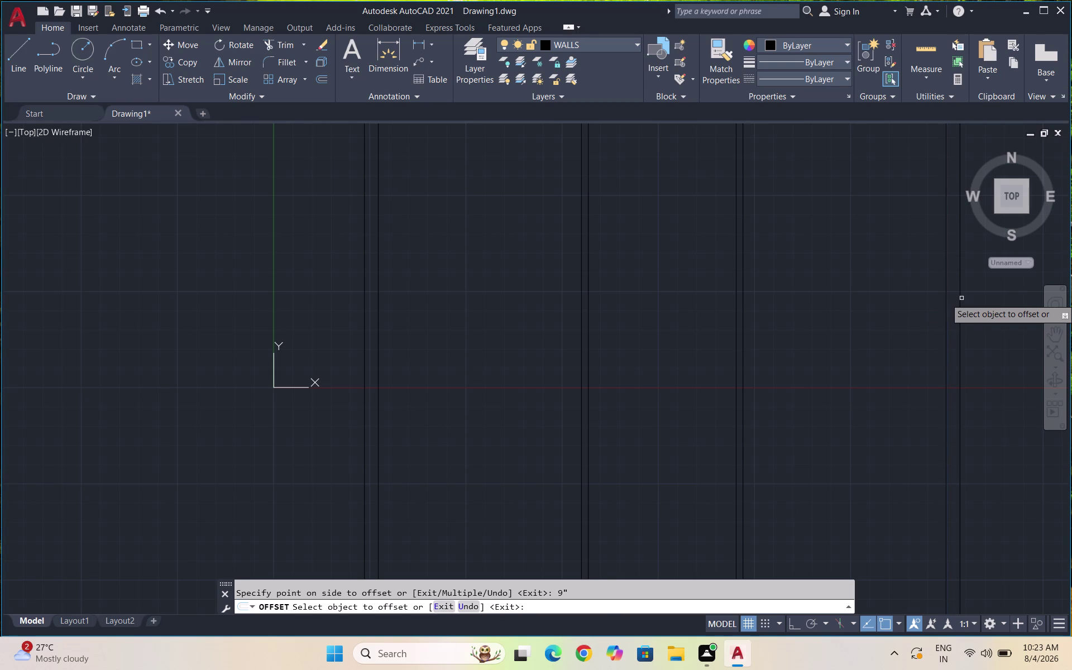
key(Escape)
scroll(down, 3)
scroll(down, 3)
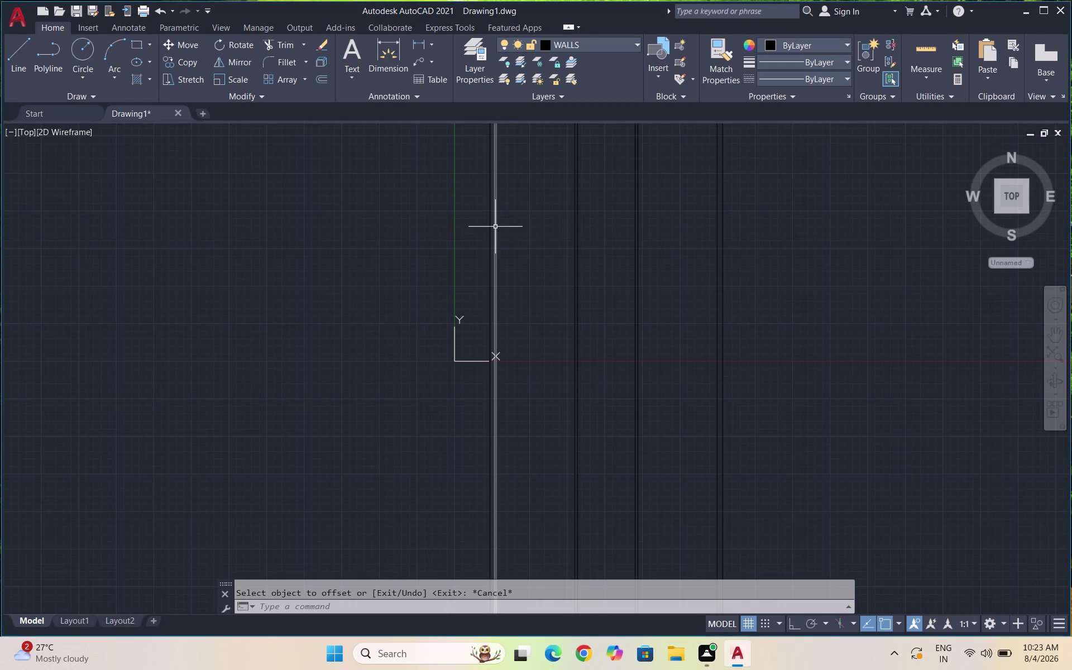
Draw an Ortho-constrained horizontal line from the left wall to the right wall.
key(l)
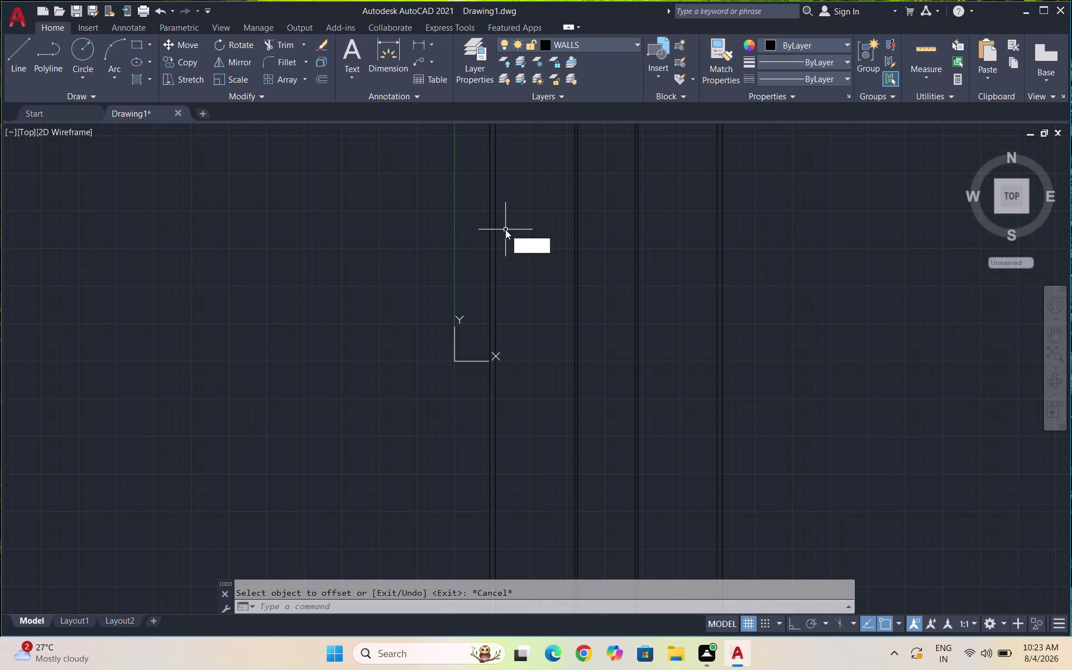
key(Return)
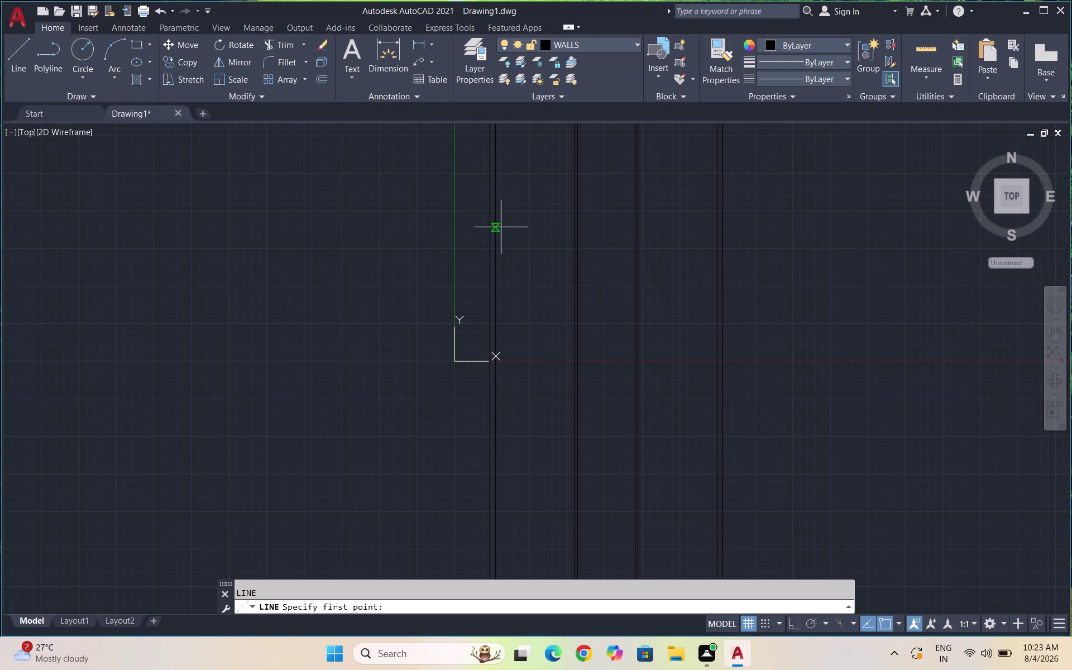
scroll(up, 3)
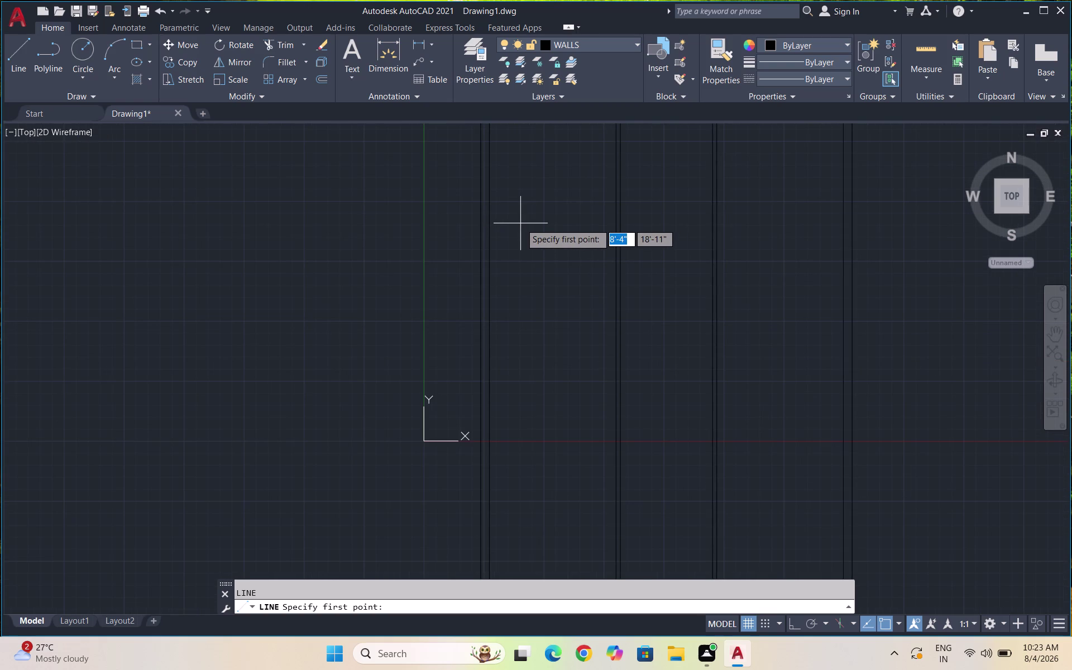
scroll(up, 3)
click(455, 242)
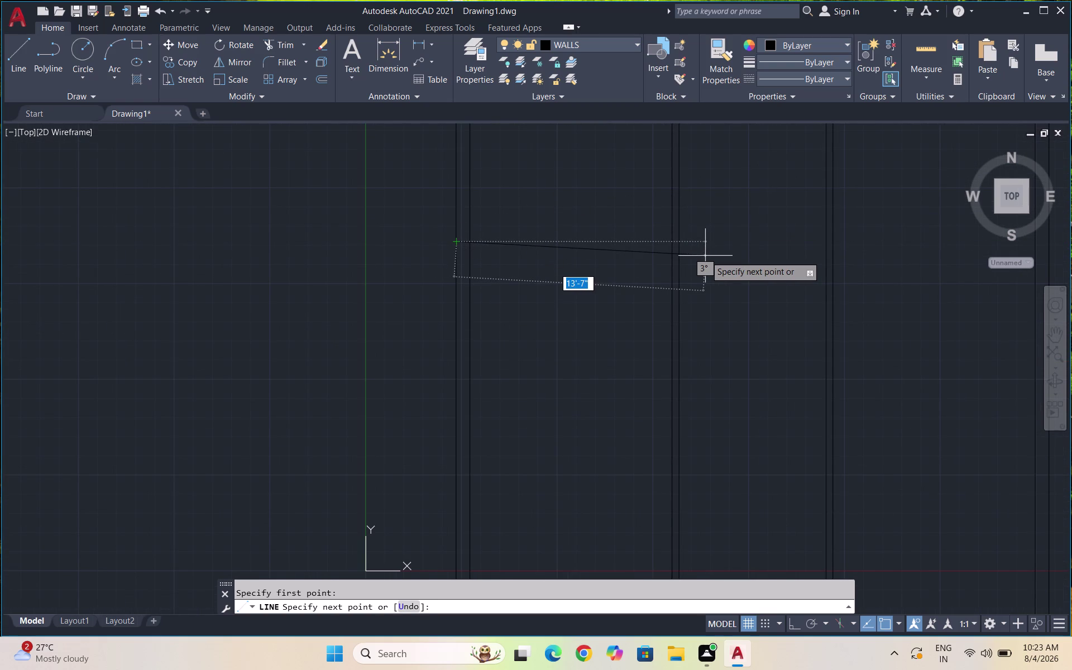
key(F8)
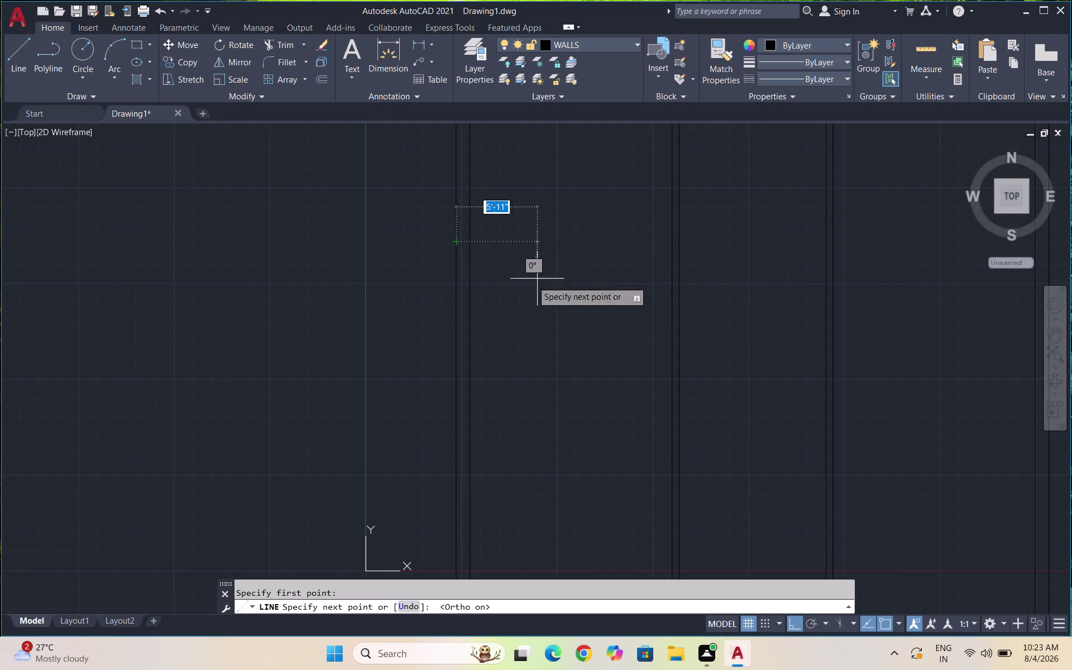
scroll(down, 3)
scroll(down, 3)
scroll(up, 3)
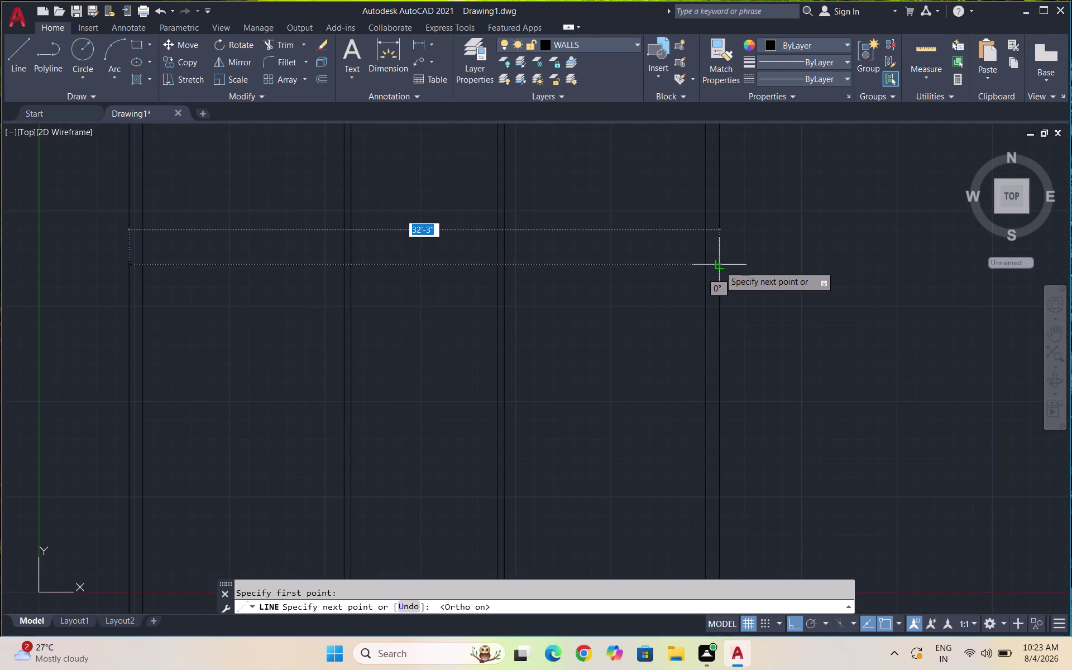
click(719, 266)
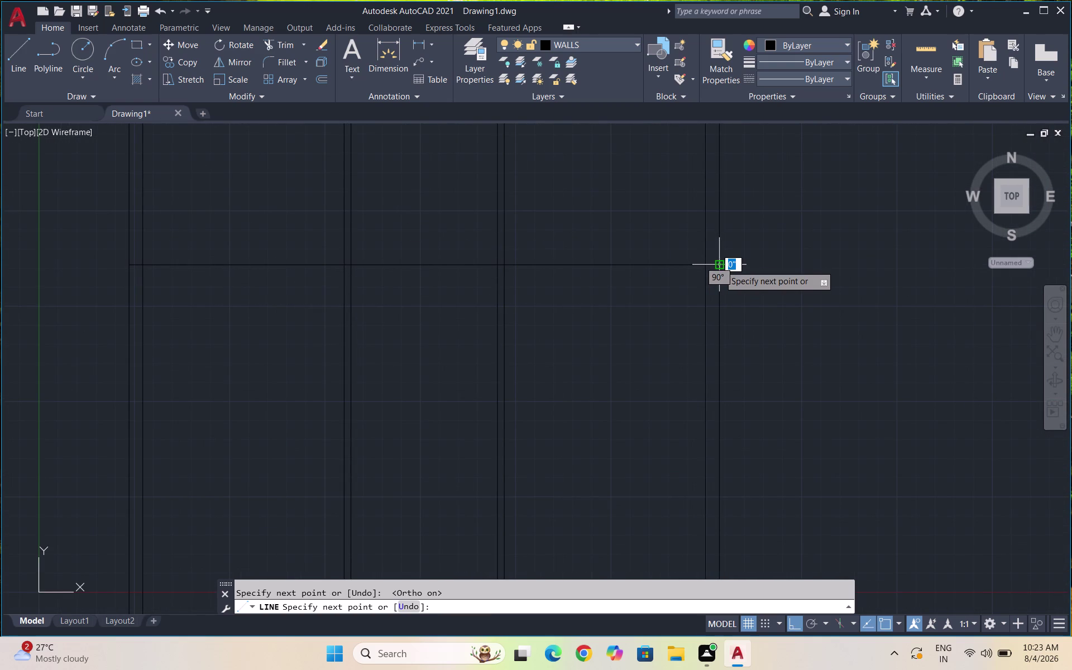
click(766, 252)
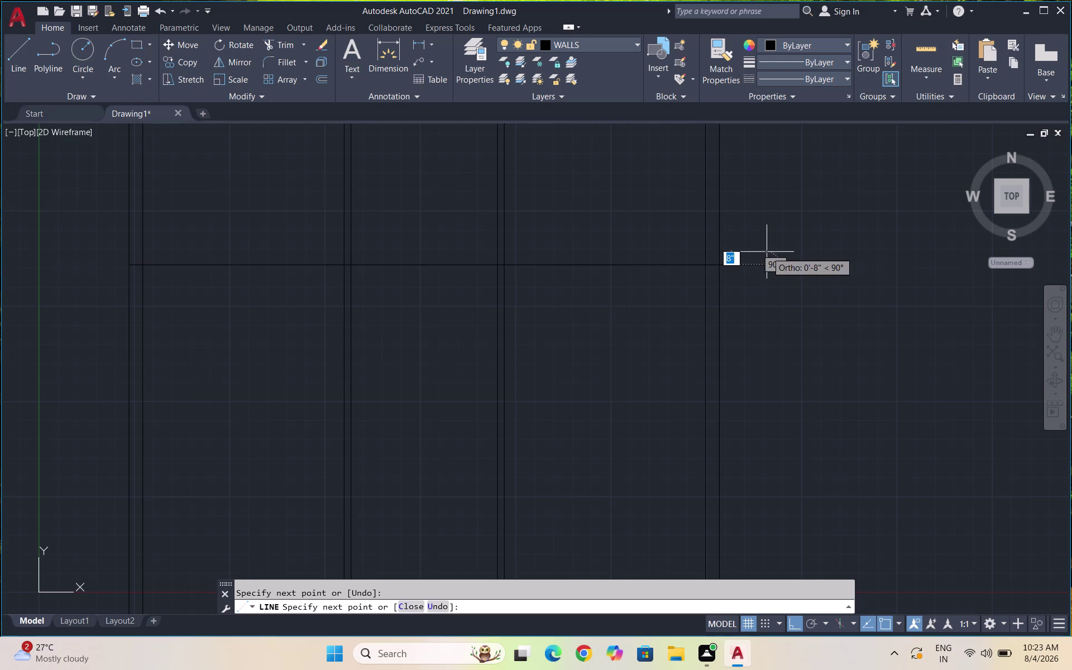
key(Escape)
Delete the short stray segment and select the long horizontal line.
drag(758, 269, 755, 261)
click(745, 249)
key(Delete)
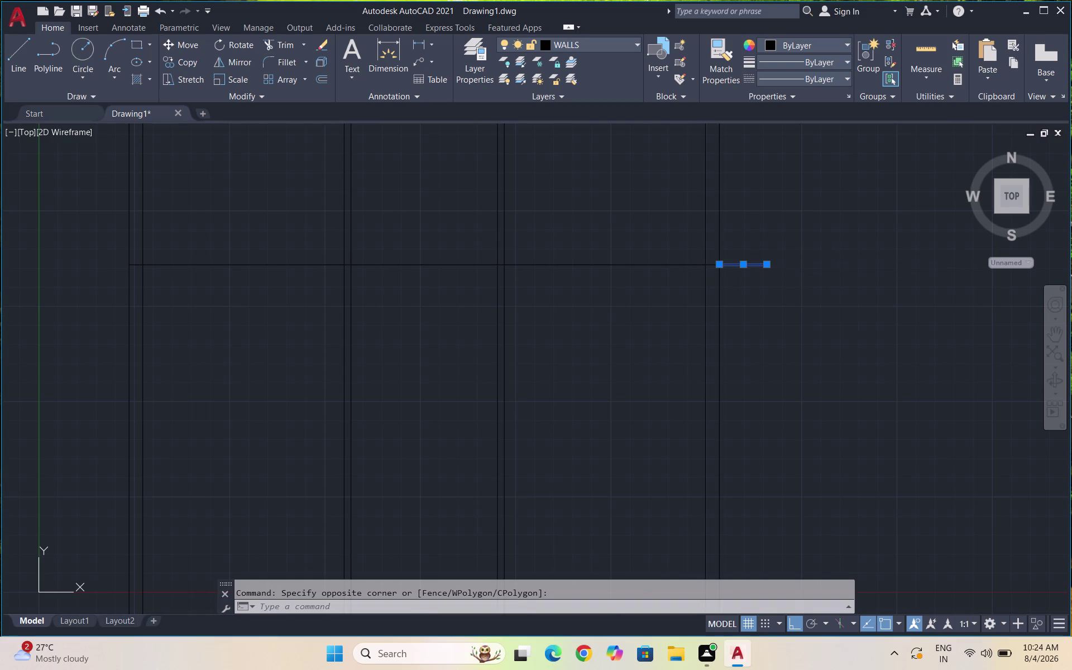
scroll(down, 3)
scroll(up, 3)
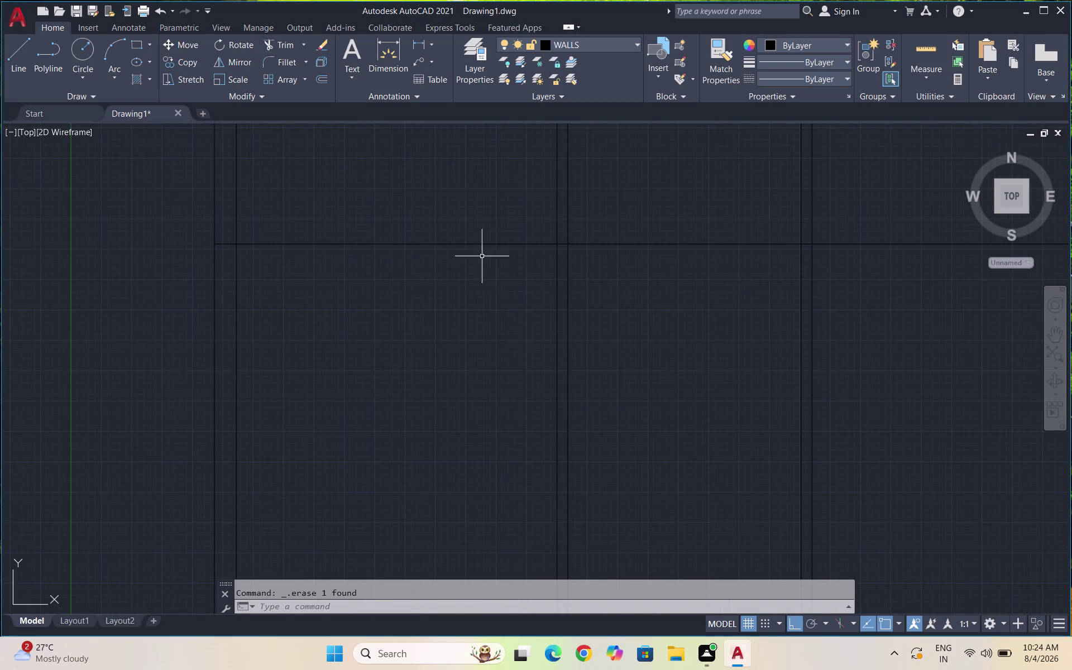
drag(479, 272, 468, 259)
click(450, 228)
Offset the horizontal line by 9".
key(o)
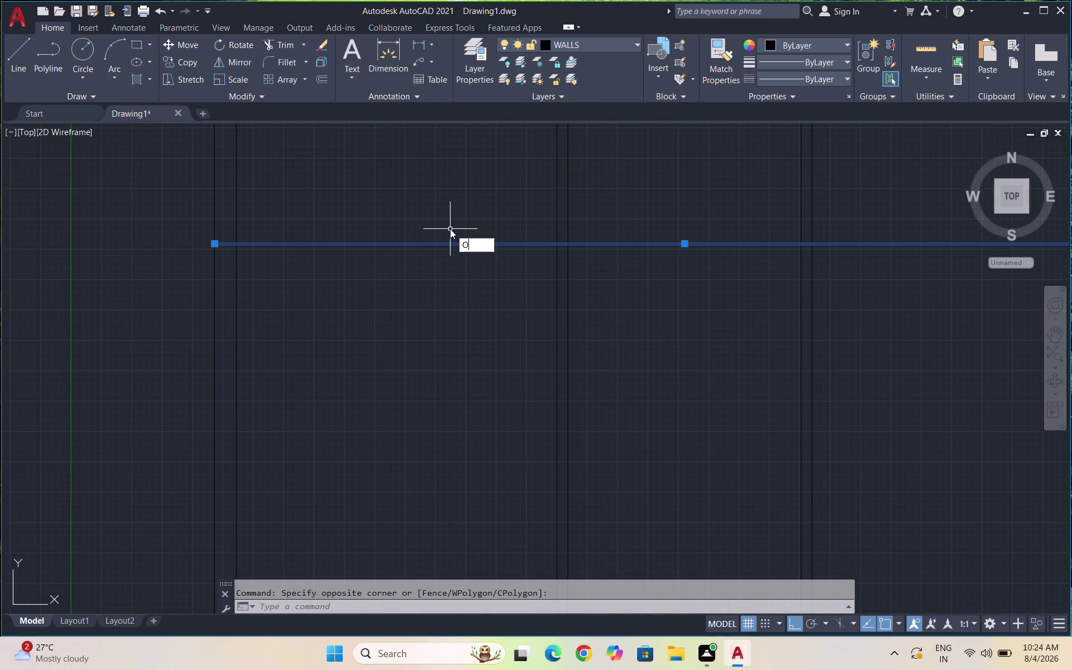
key(Return)
key(9)
key(shift+colon)
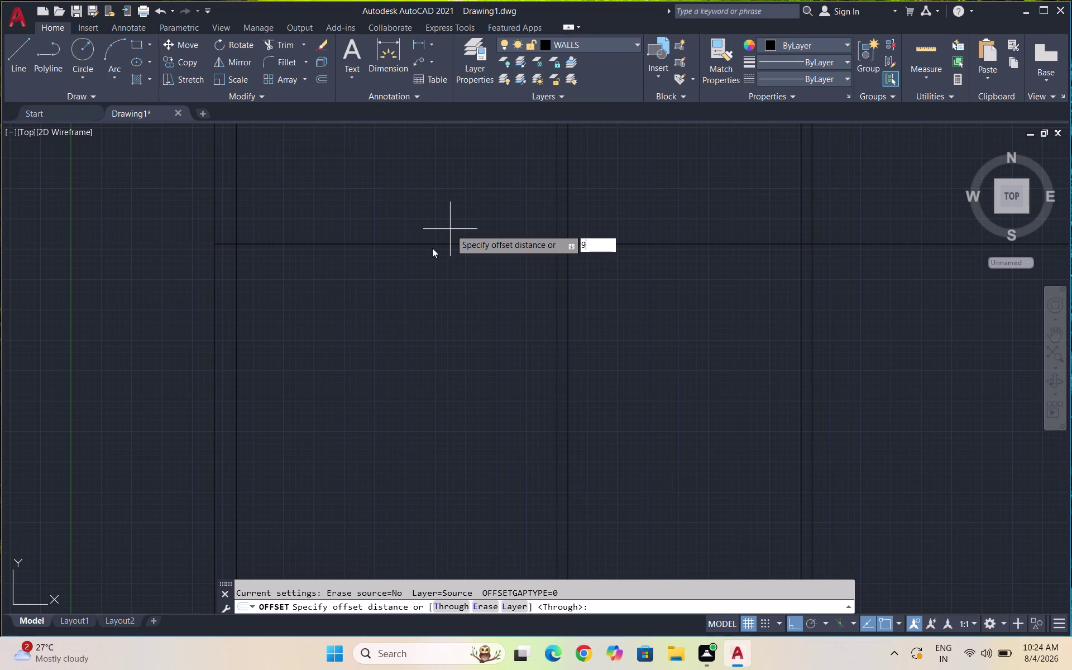
key(BackSpace)
key(shift+quotedbl)
key(Return)
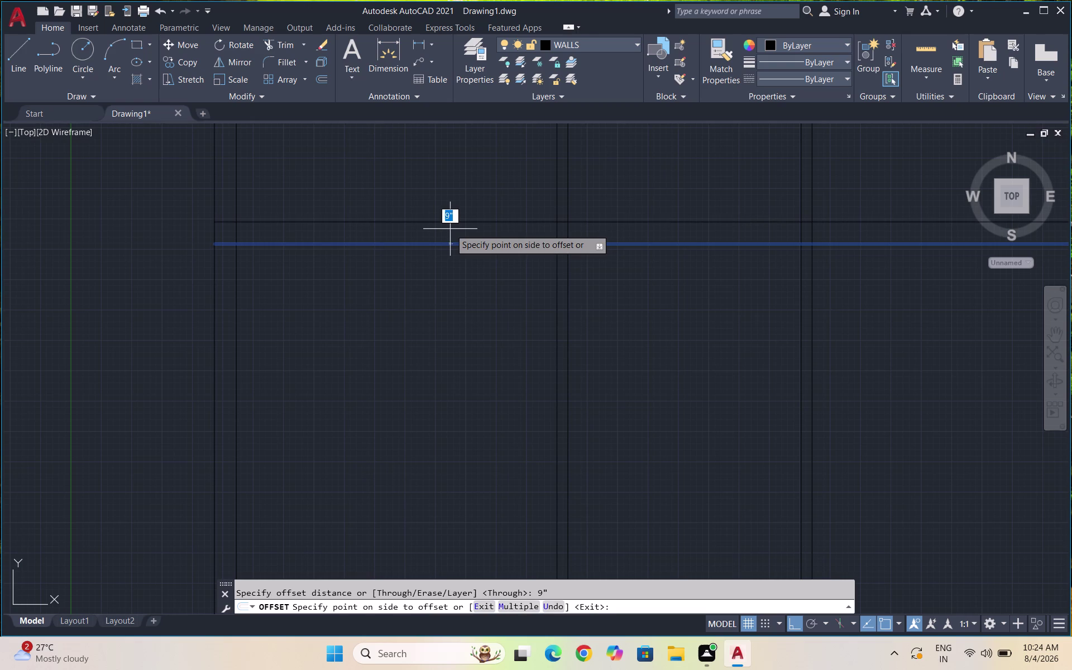
click(451, 230)
scroll(down, 3)
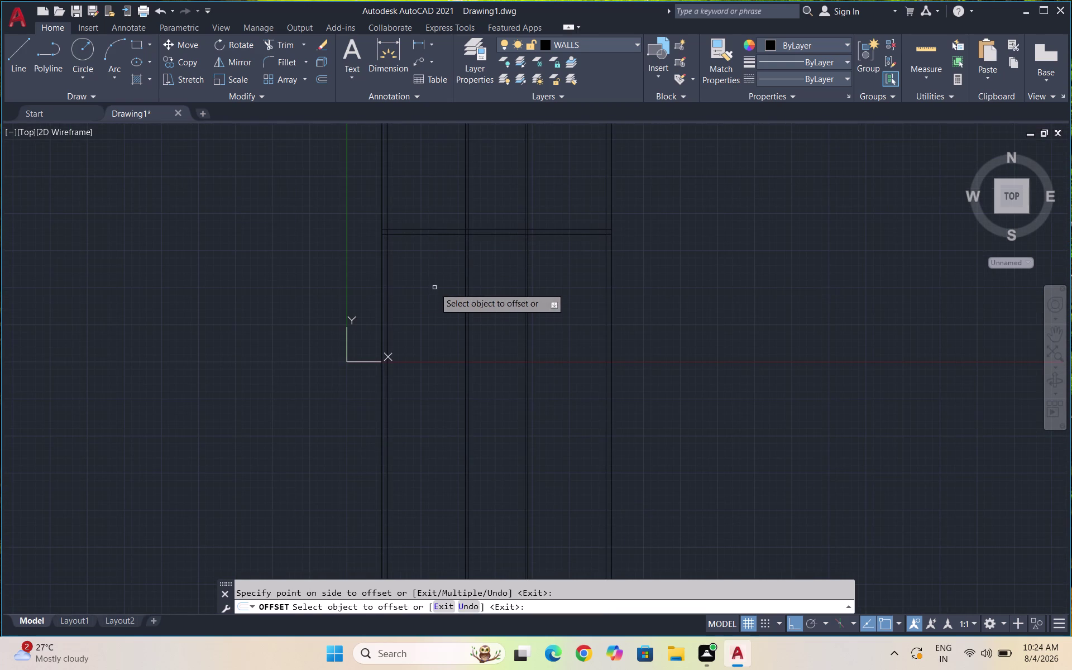
key(Escape)
key(Escape)
Offset the lower horizontal line 11' downward.
key(o)
key(Return)
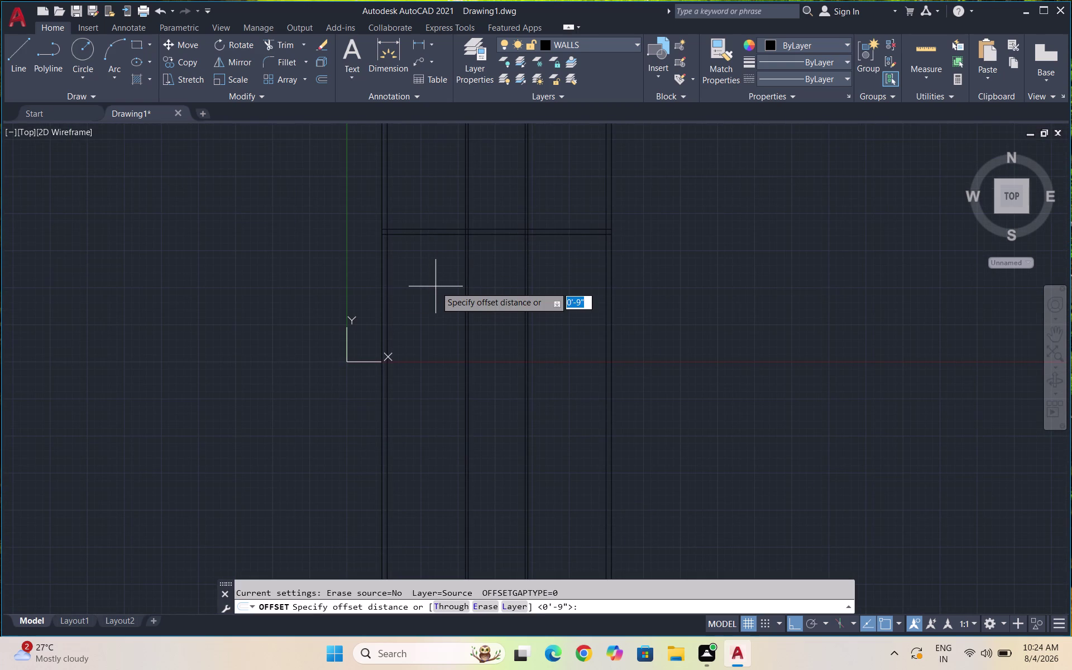
text(11')
key(Return)
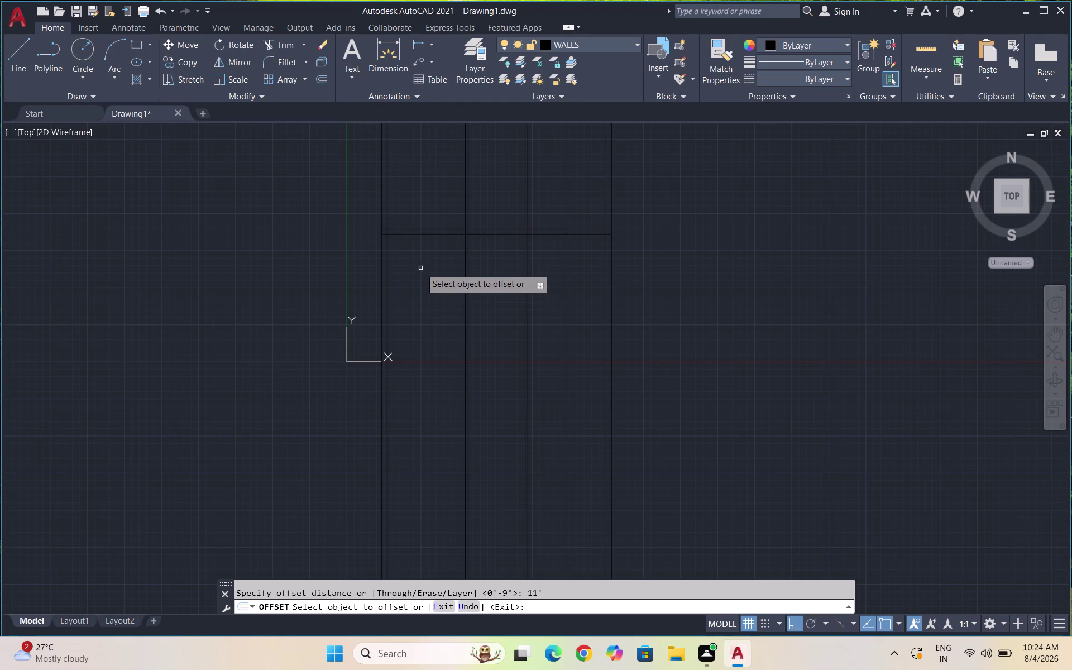
click(430, 235)
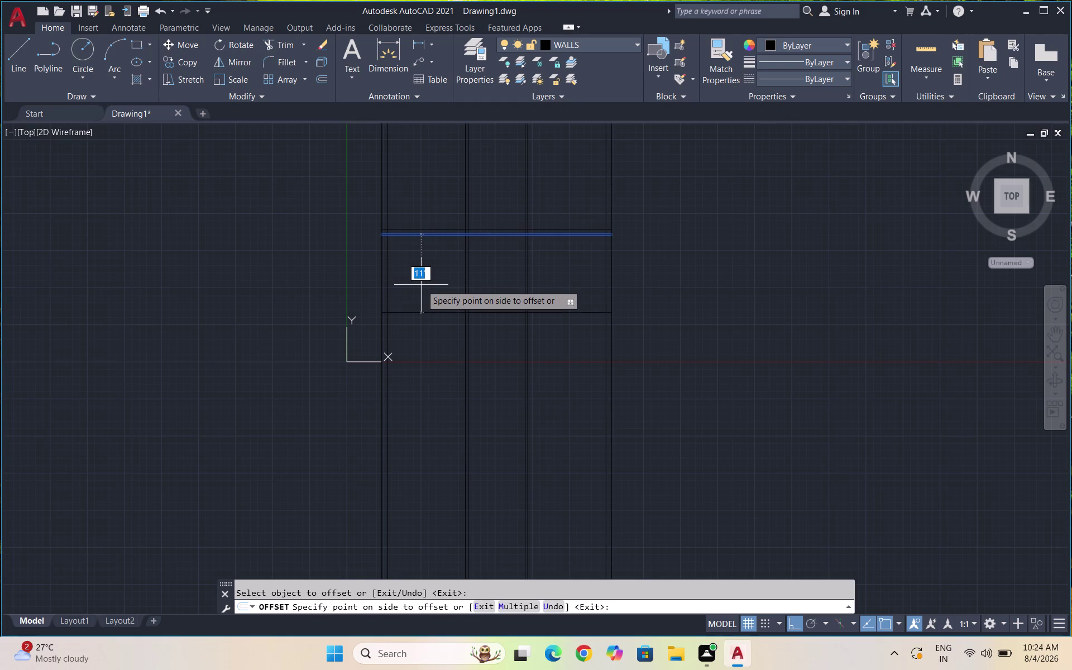
click(421, 285)
key(Escape)
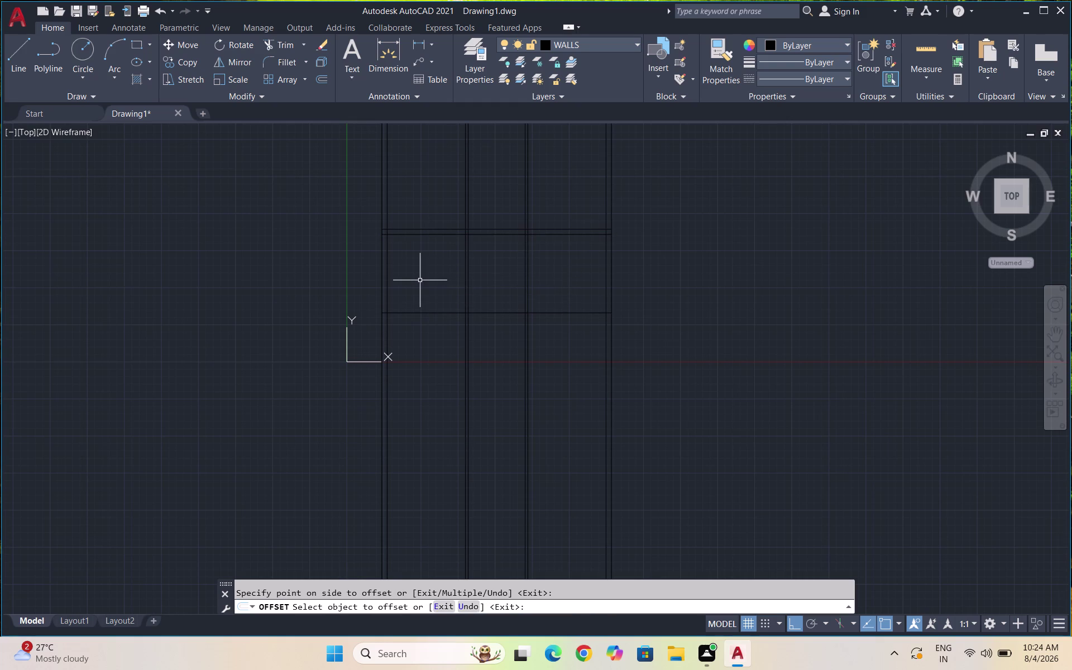
Add a 4.5 parallel copy of the newest horizontal line.
key(o)
key(Return)
text(4.5)
key(Return)
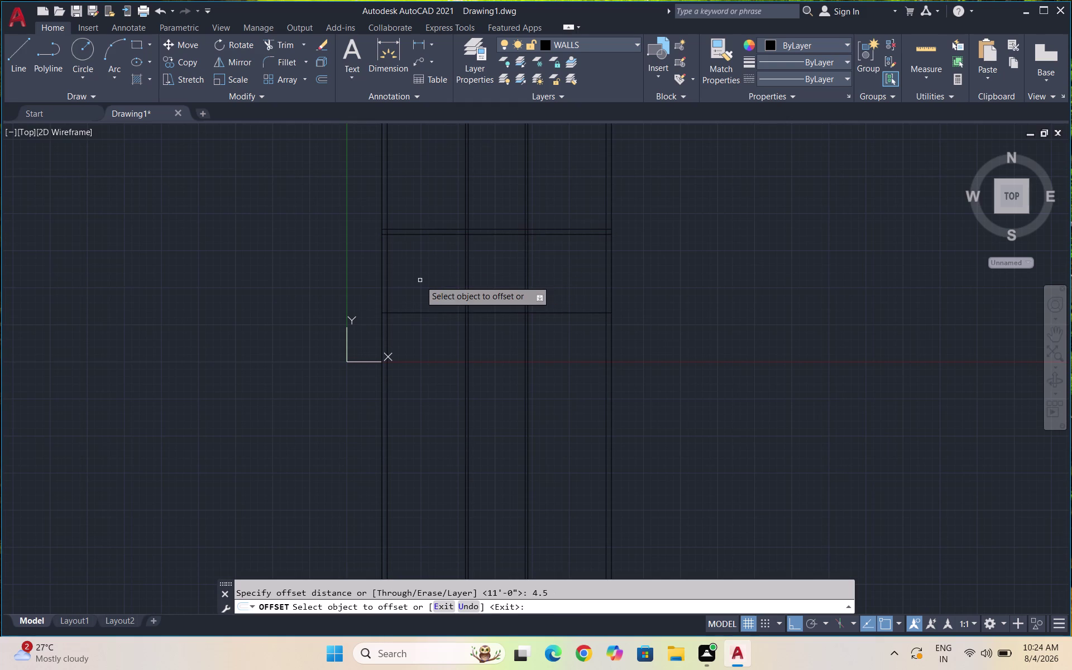
click(421, 311)
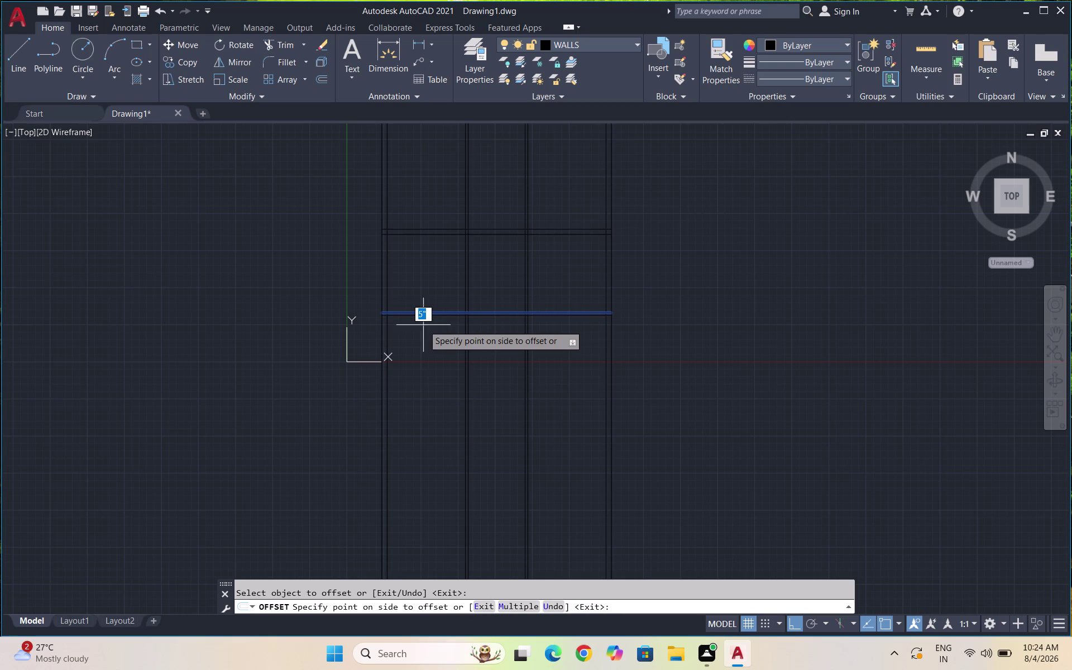
scroll(up, 3)
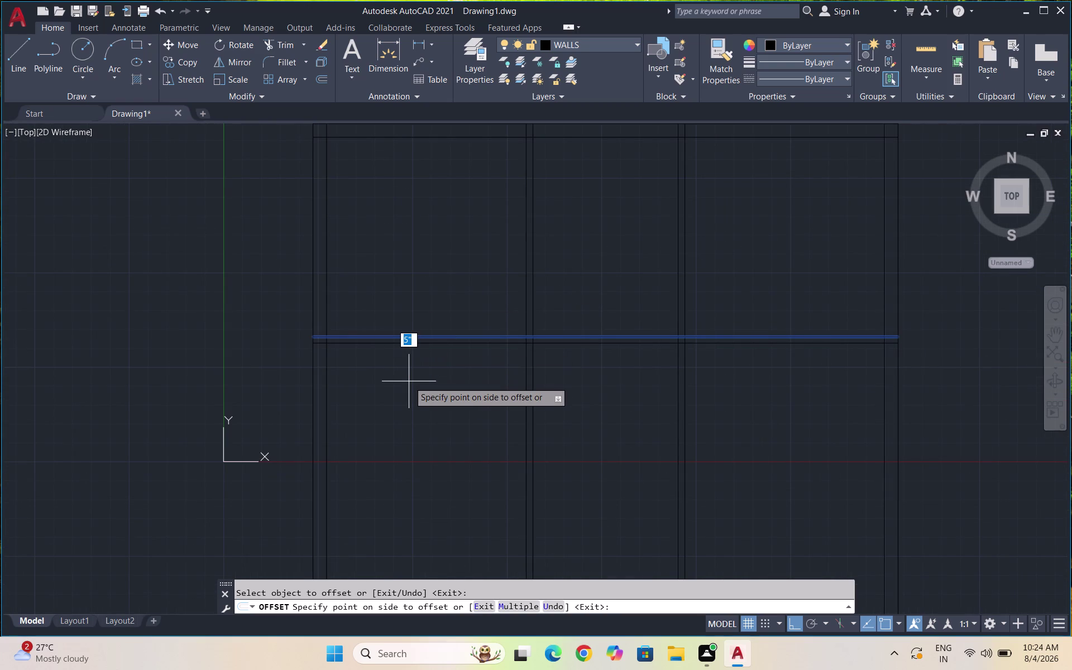
text(4.5)
key(Return)
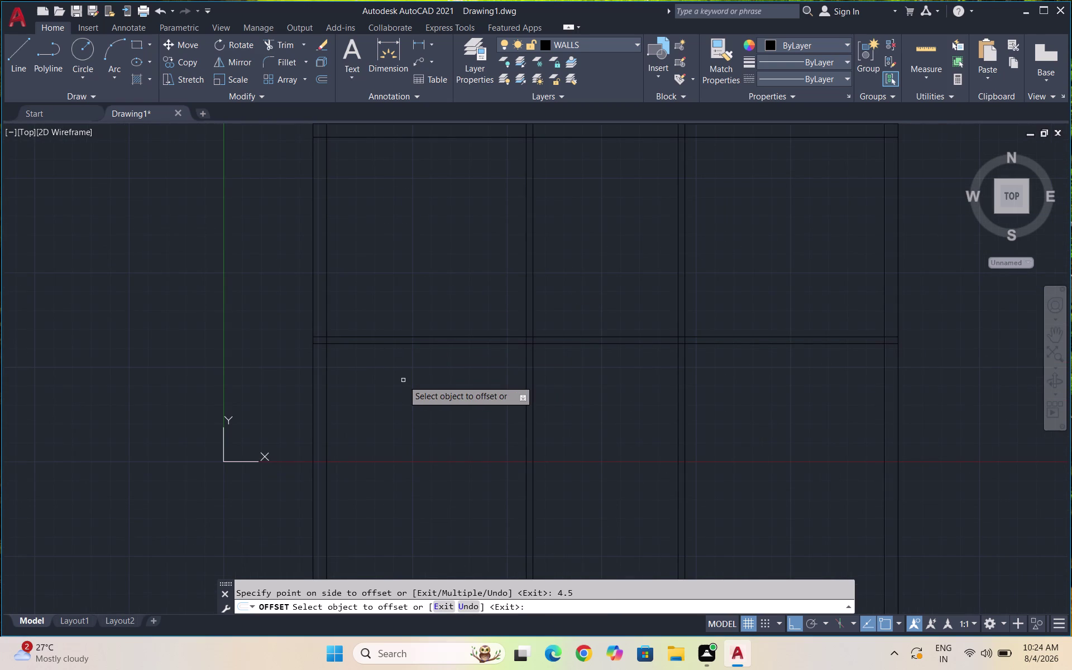
key(Escape)
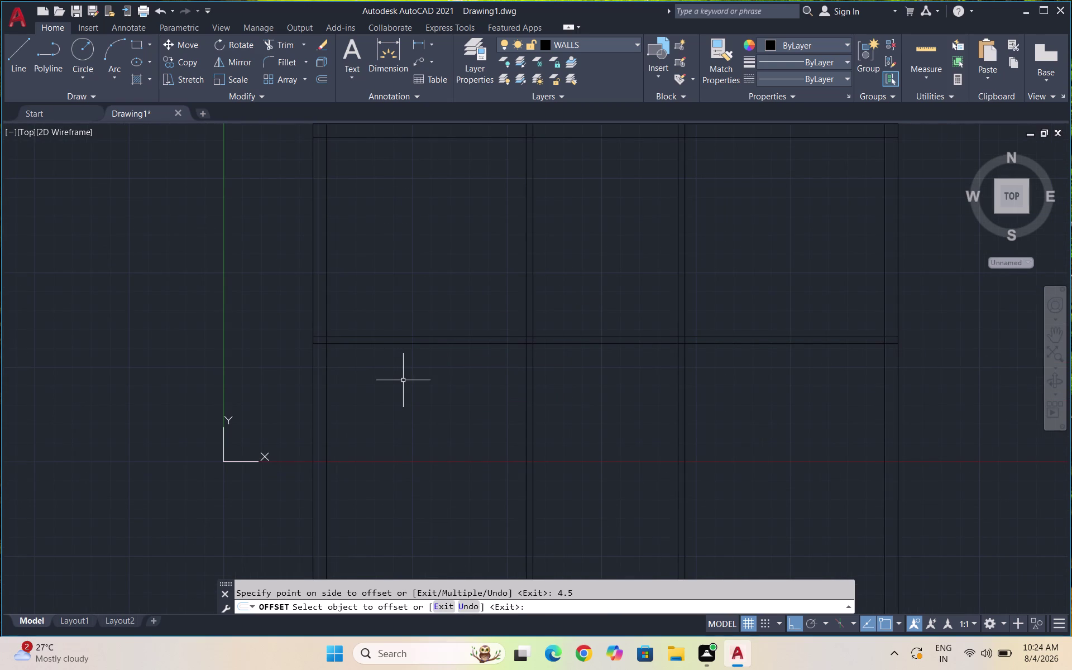
Offset the next horizontal line 5' downward.
key(o)
key(Return)
text(5')
key(Return)
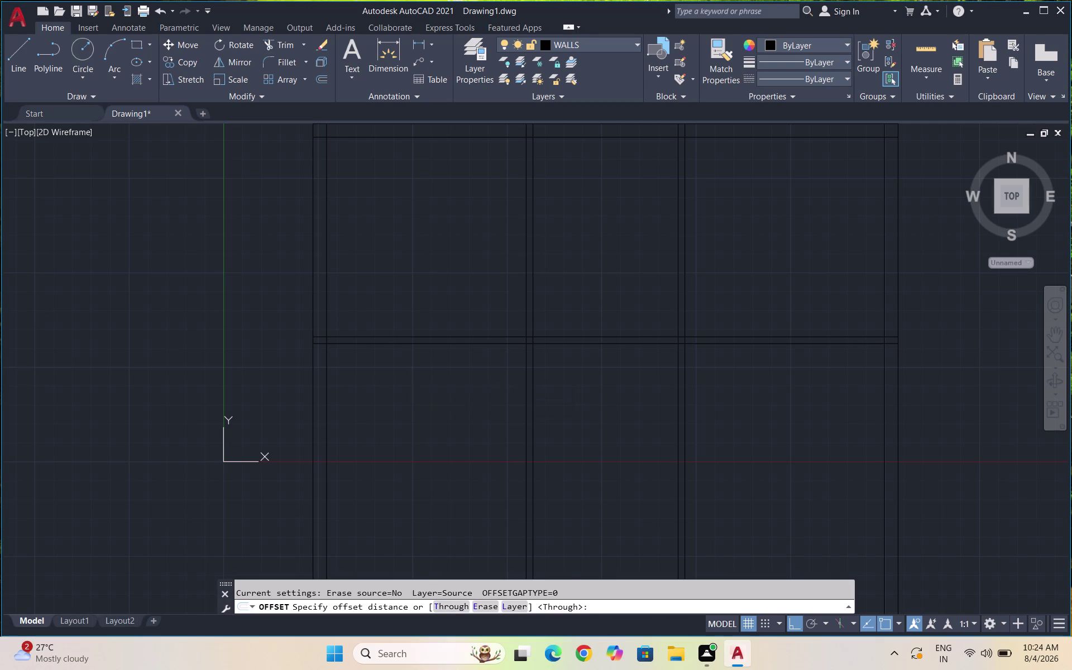
click(416, 344)
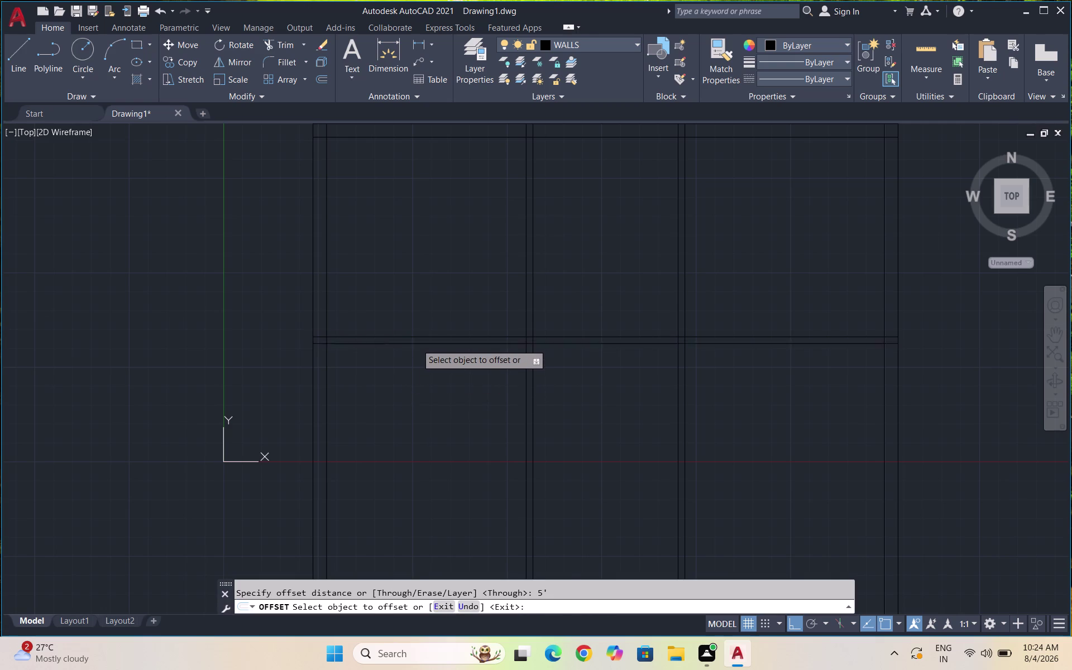
click(426, 403)
key(Escape)
Add a 4.5 offset to the lower horizontal line.
key(o)
key(Return)
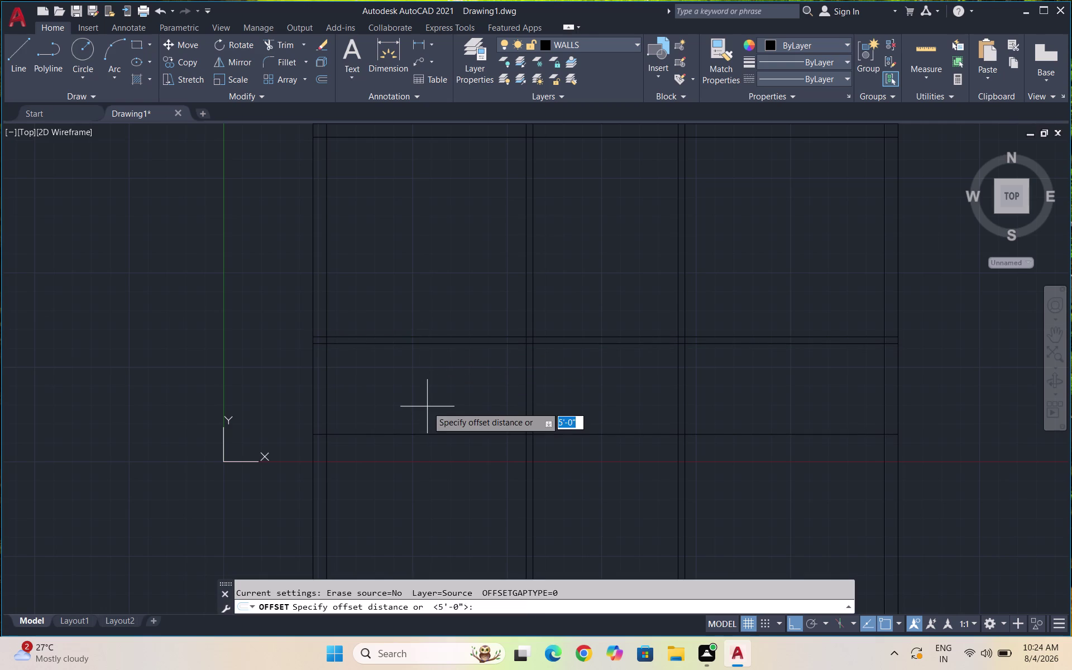
text(4.5)
key(Return)
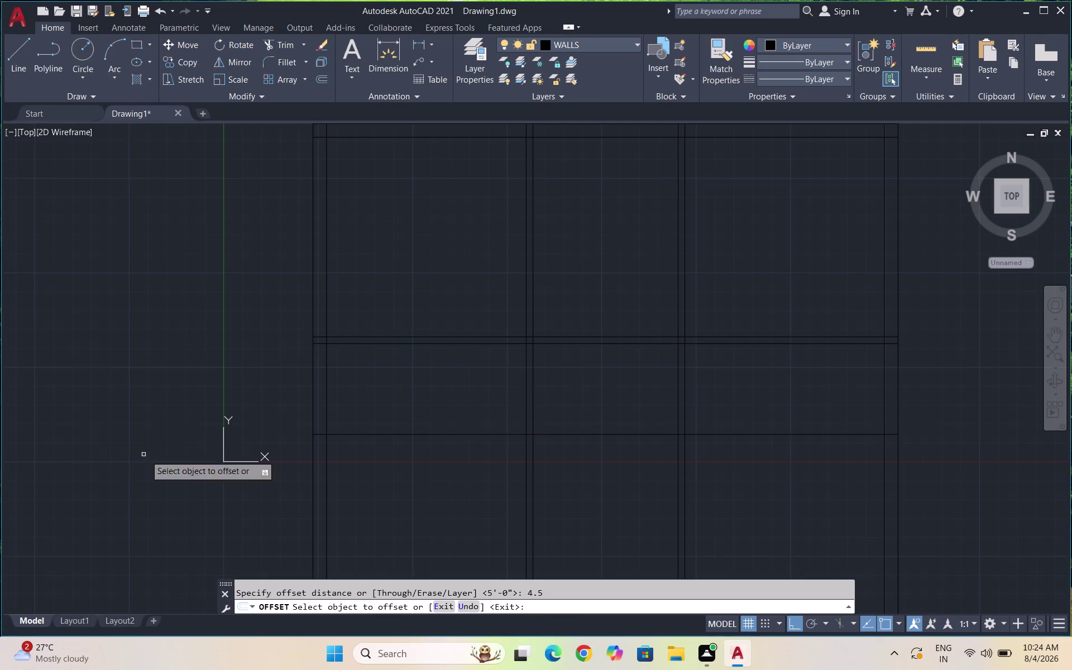
click(365, 432)
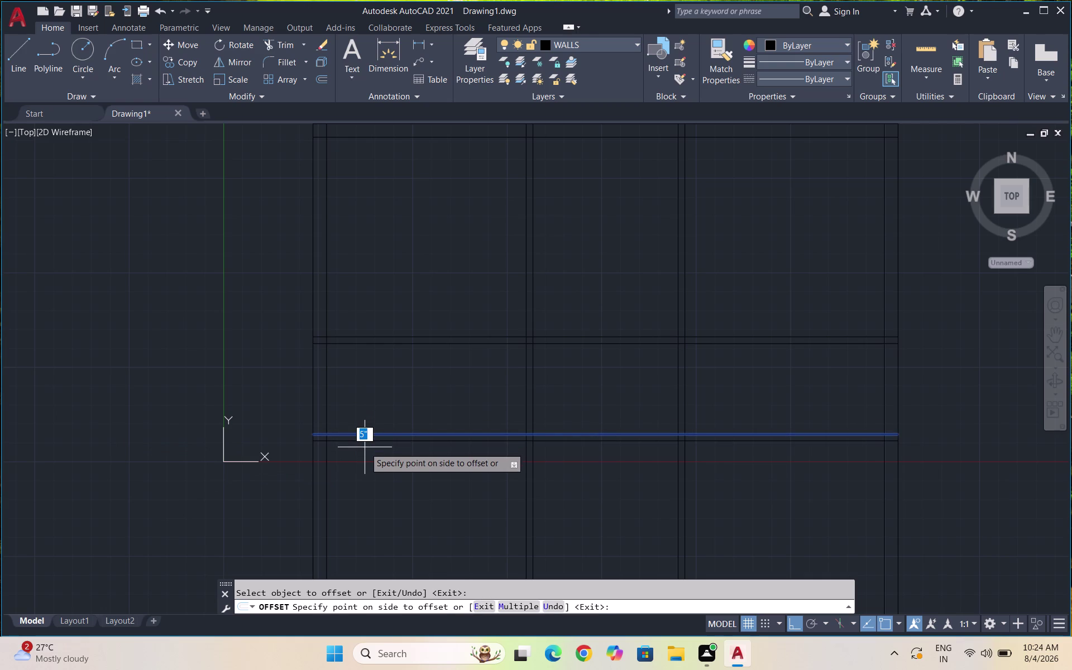
text(4.5)
key(Return)
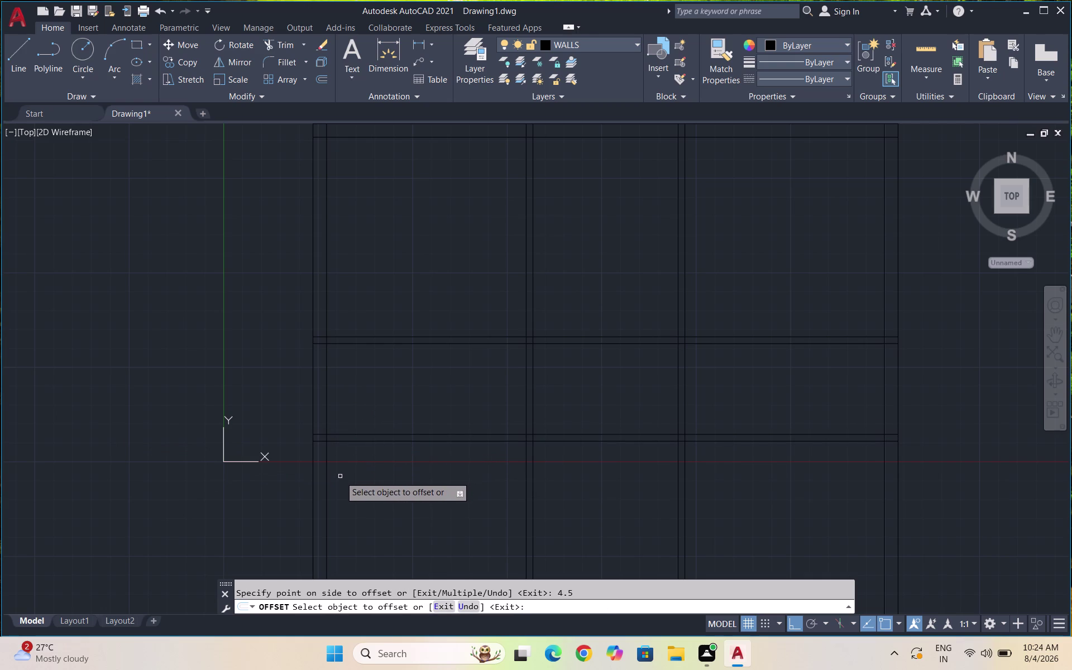
scroll(down, 3)
scroll(up, 3)
key(Escape)
Offset a horizontal line 10' downward.
key(o)
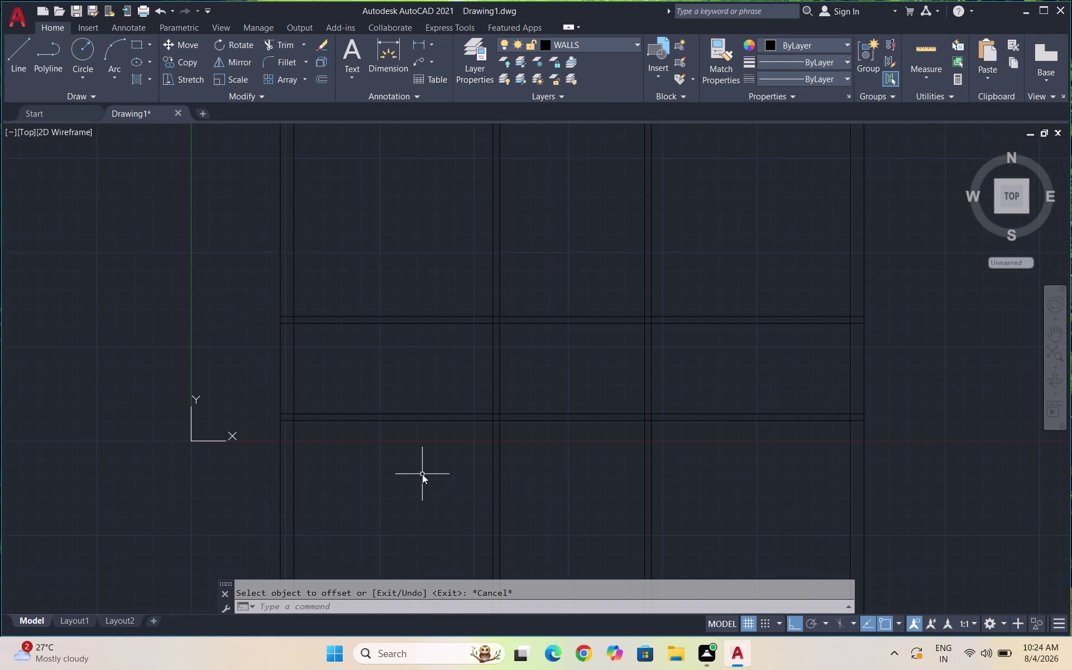
key(Return)
text(10')
key(Return)
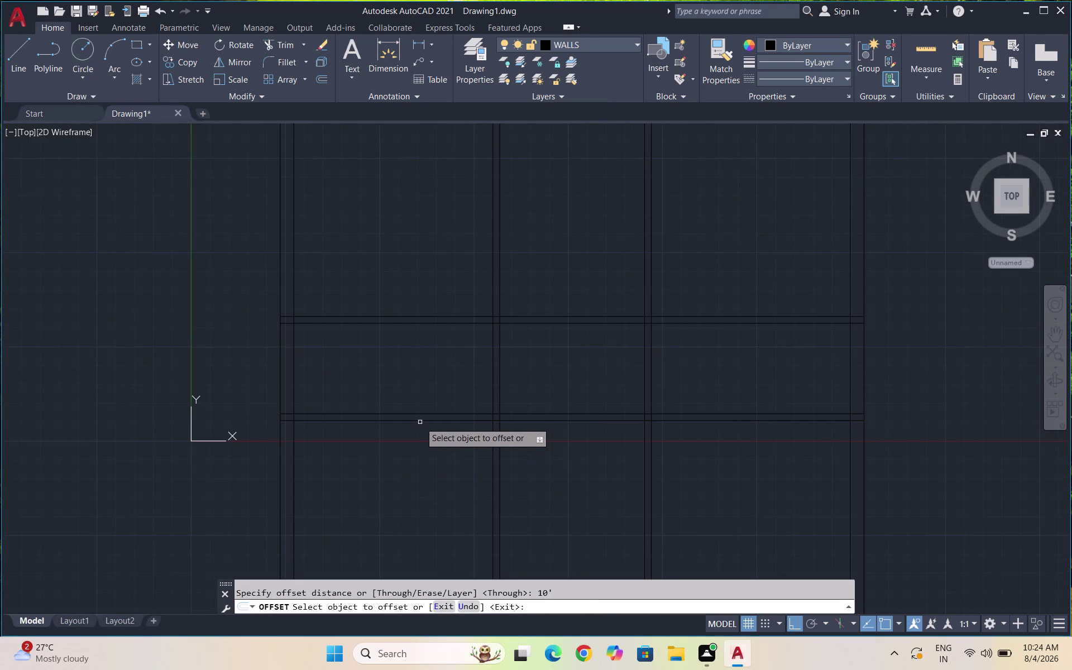
click(421, 419)
click(412, 489)
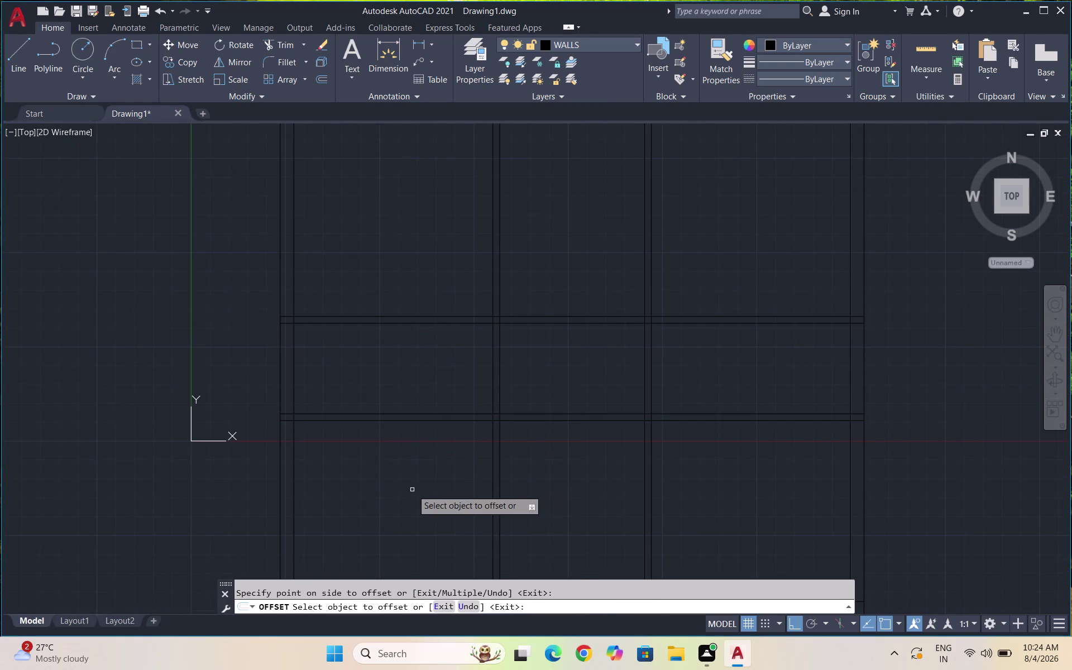
scroll(down, 3)
scroll(up, 3)
key(Escape)
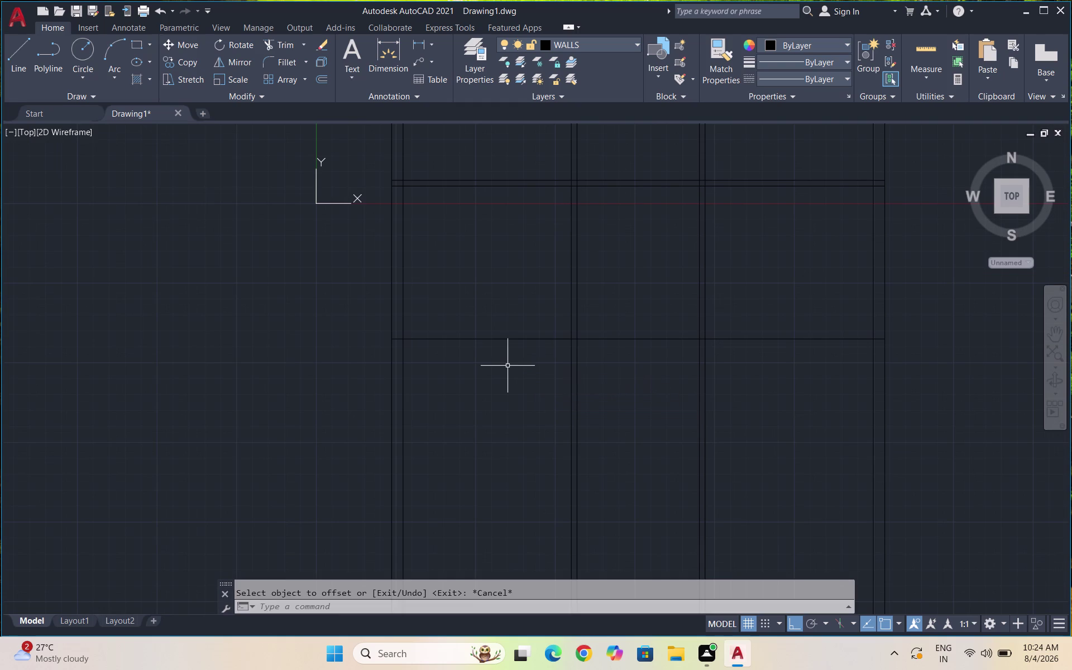
Place a 9" parallel copy just below a horizontal line.
key(o)
key(Return)
text(9")
key(Return)
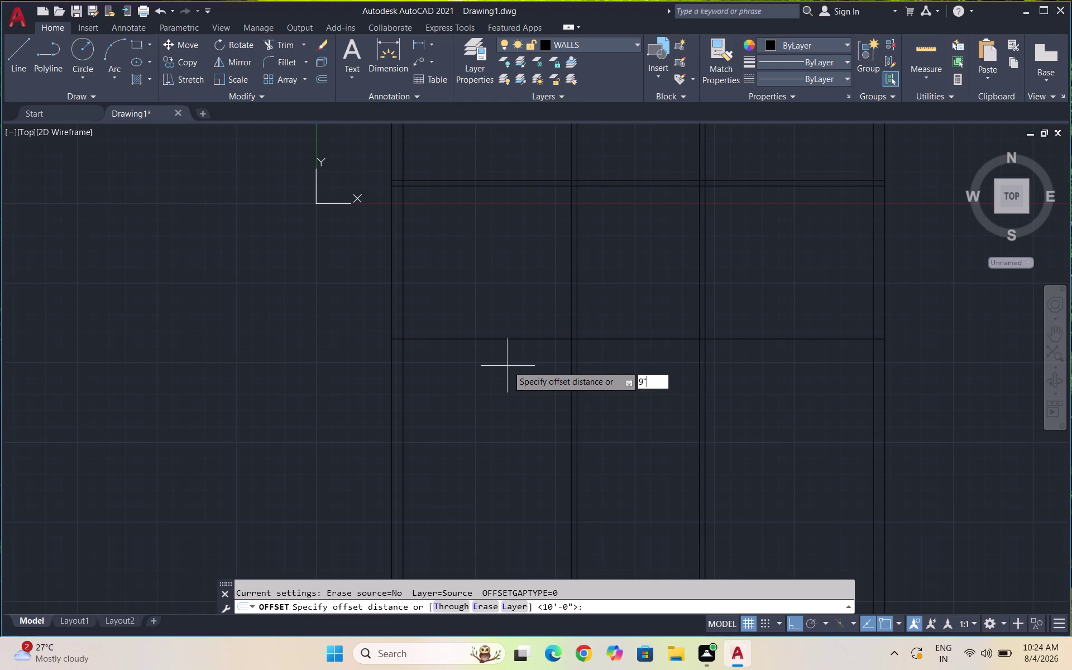
click(516, 339)
click(515, 364)
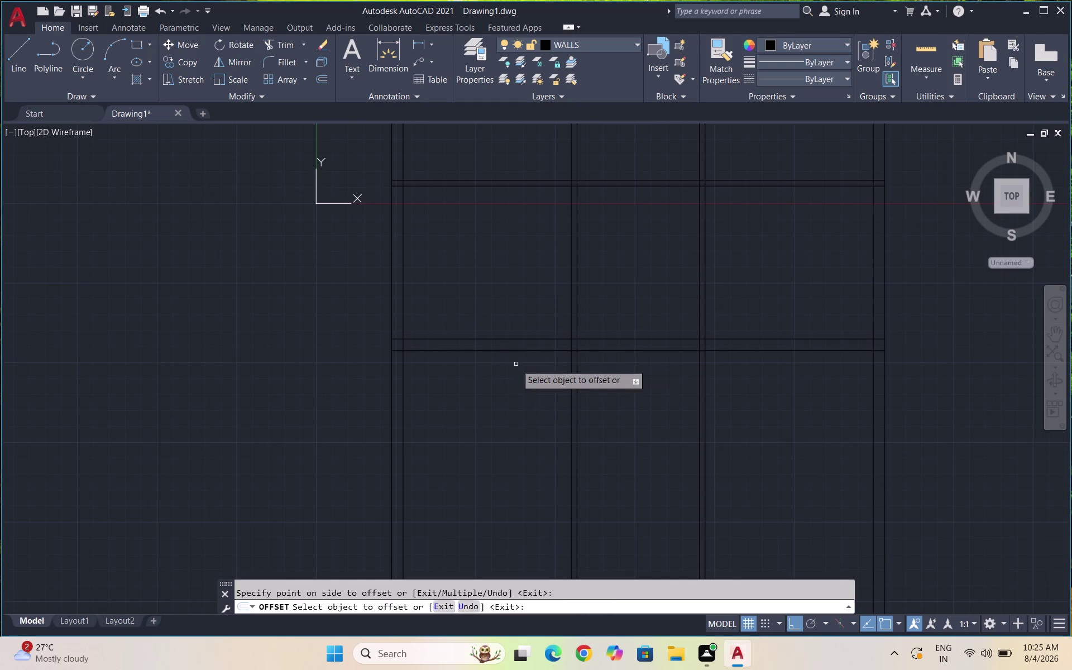
key(Escape)
text(TR)
key(Return)
key(Return)
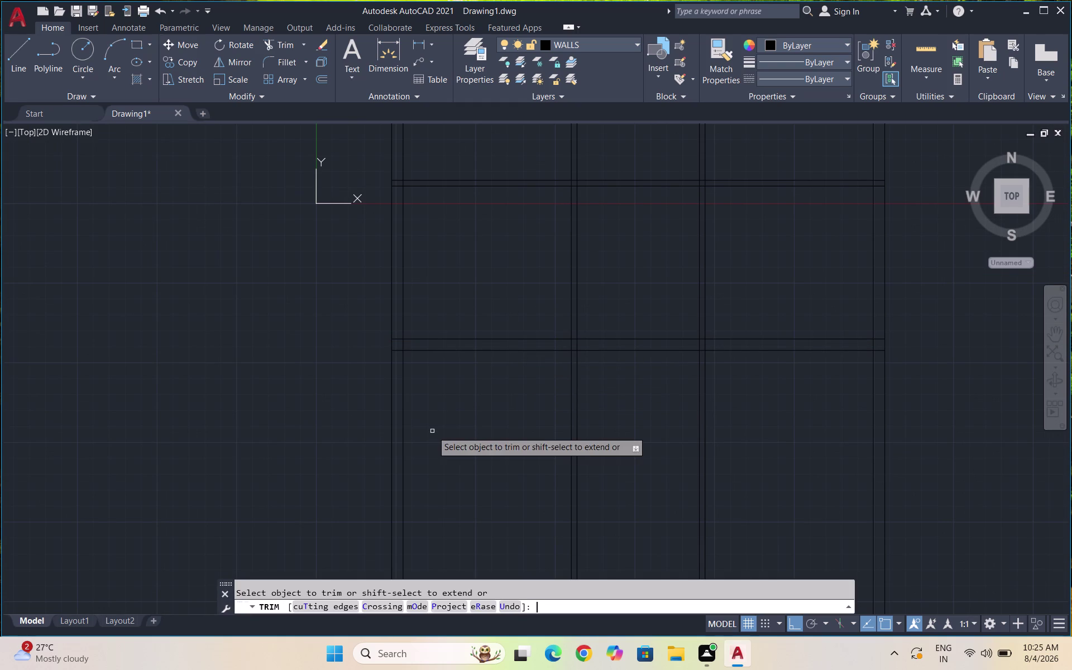
Cancel Trim, show the whole grid, and quick-measure an 11' by 11' bay in the 32'-3" by 28'-3" grid.
drag(358, 419, 1054, 443)
scroll(down, 3)
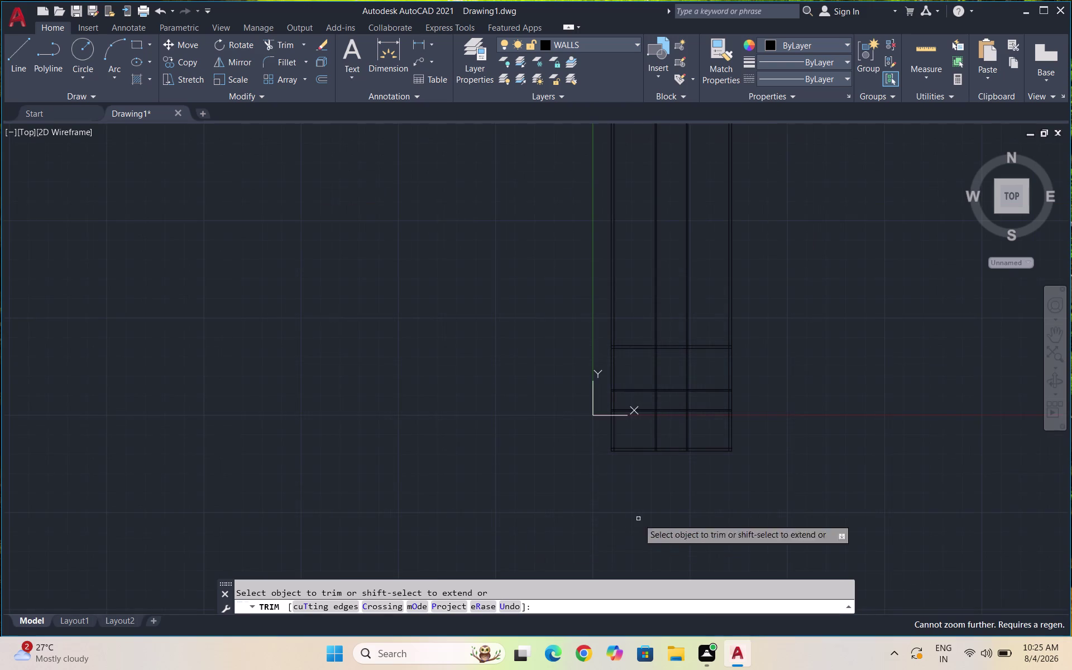
drag(827, 282, 462, 311)
key(Escape)
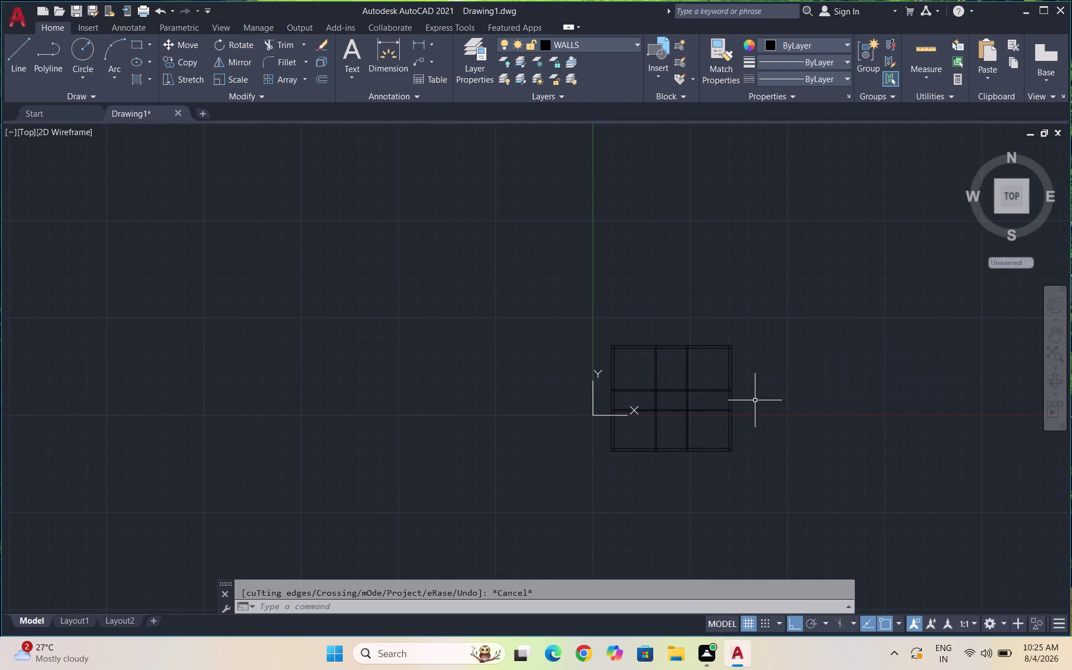
key(Escape)
scroll(up, 3)
key(Escape)
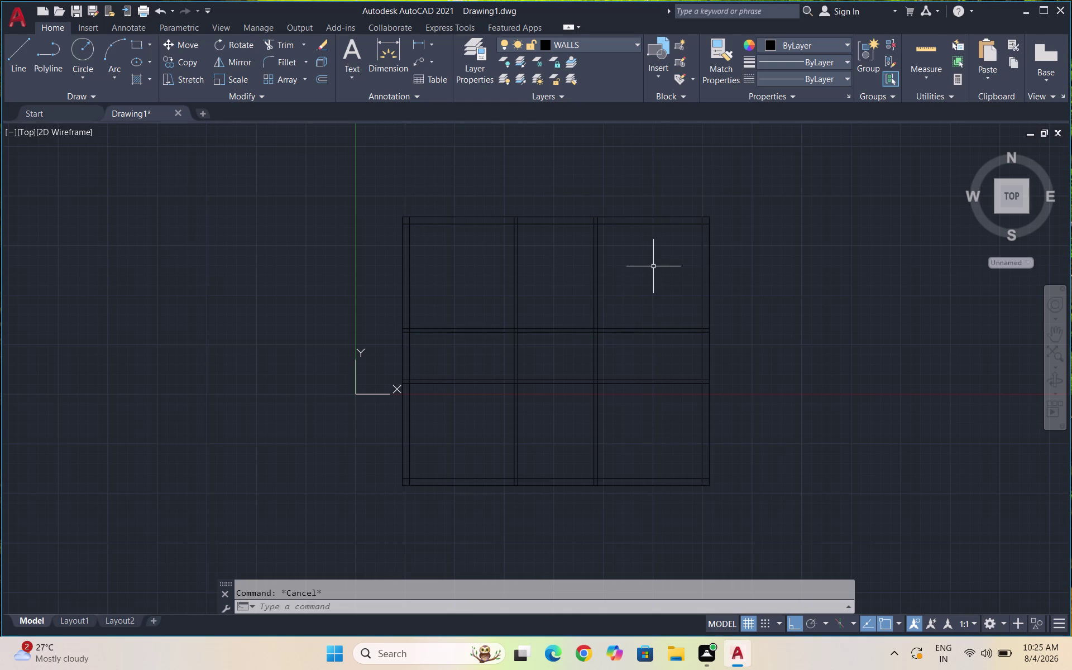
click(929, 48)
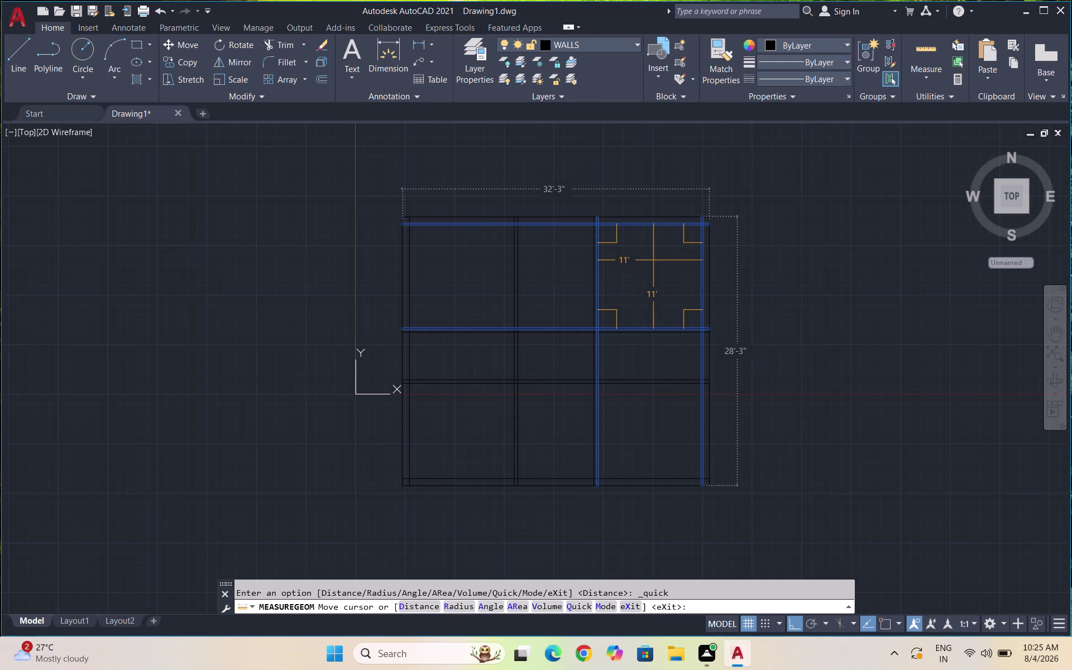
Close the quick measurement.
scroll(down, 3)
scroll(down, 3)
key(Escape)
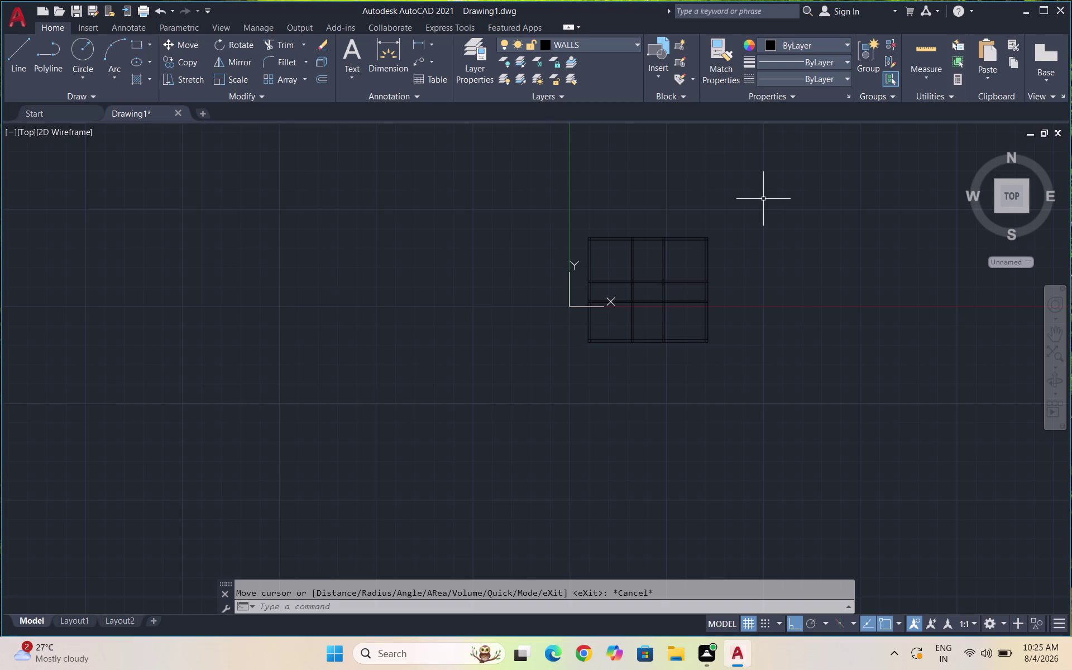
Undo the most recent offset and several earlier steps.
key(ctrl+z)
key(ctrl+z)
key(ctrl+z)
key(ctrl+z)
key(ctrl+z)
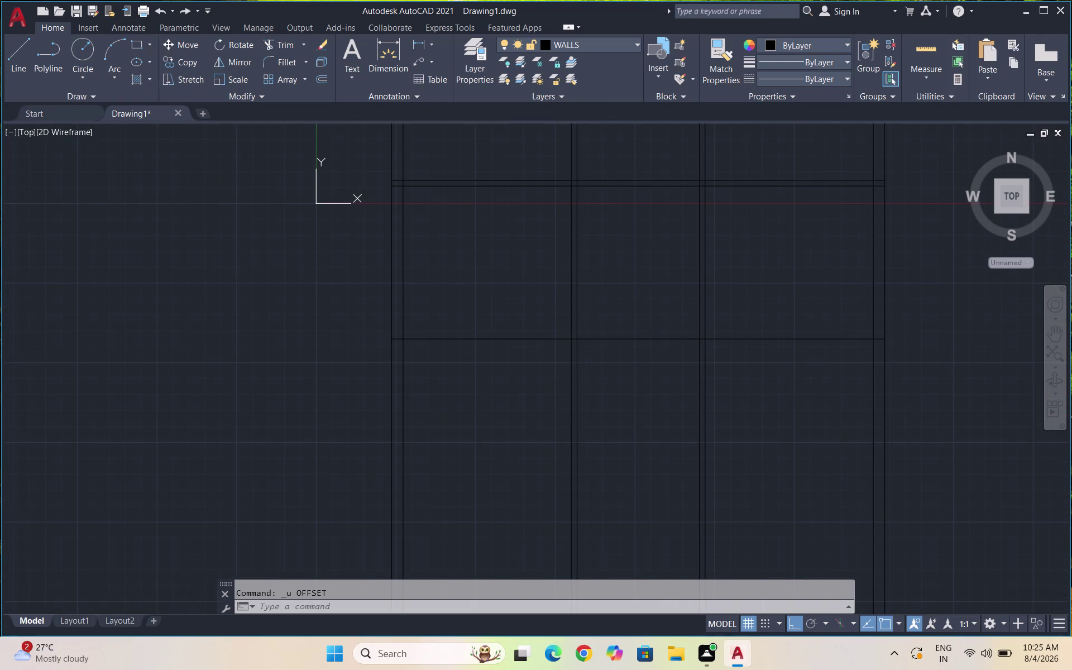
key(ctrl+z)
key(ctrl+z)
Undo eight more steps until only the vertical wall lines remain, then clear the prompt.
key(ctrl+z)
scroll(down, 3)
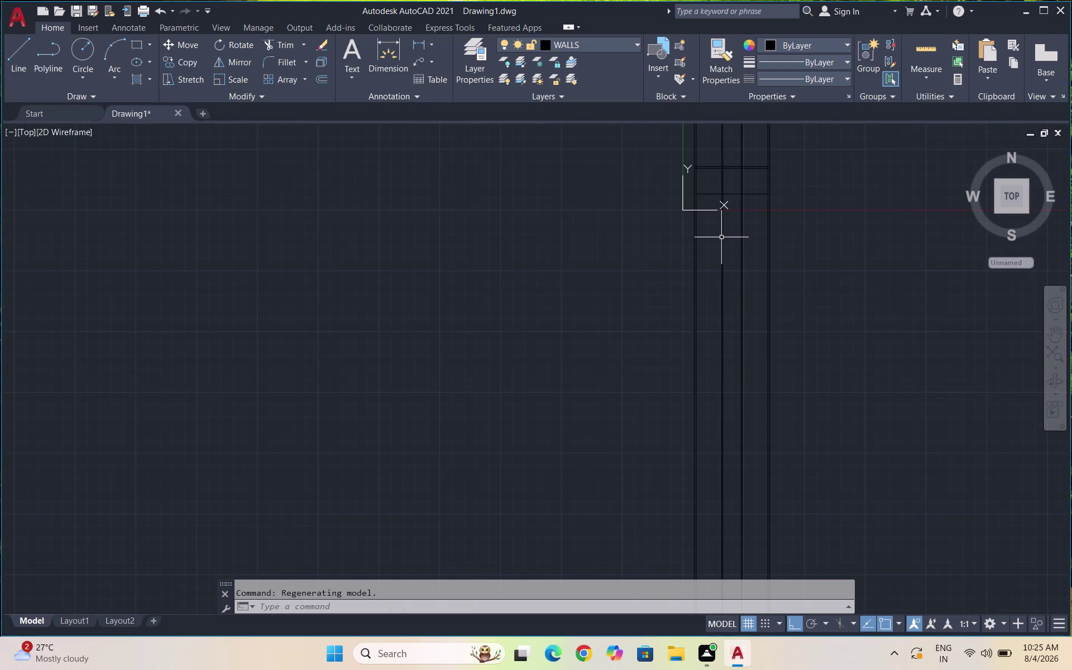
key(ctrl+z)
scroll(down, 3)
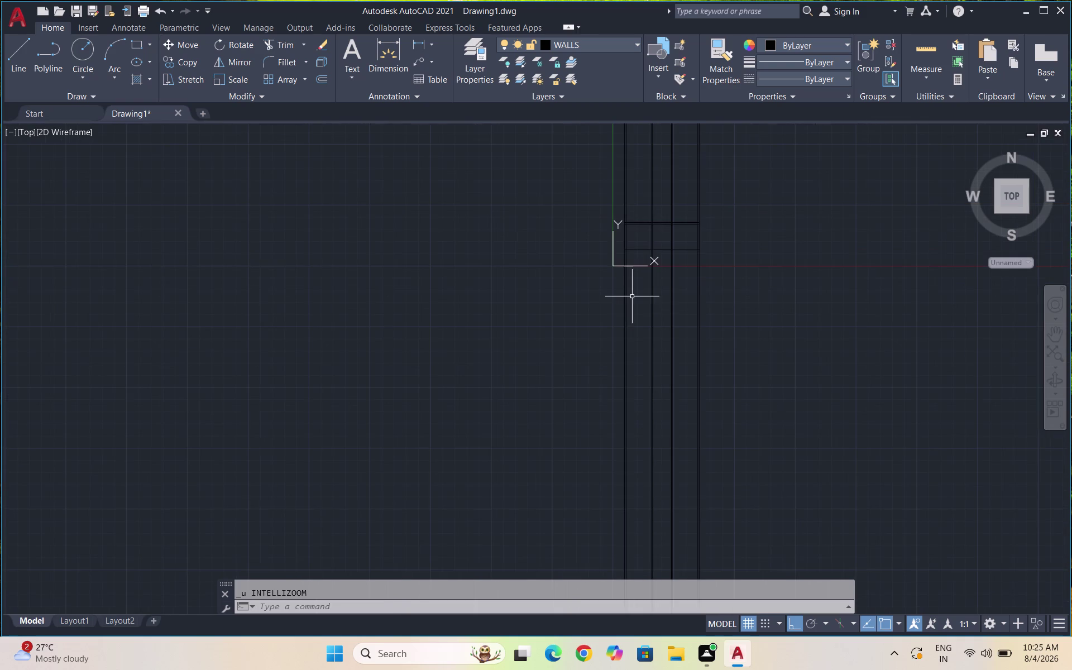
key(ctrl+z)
key(ctrl+z)
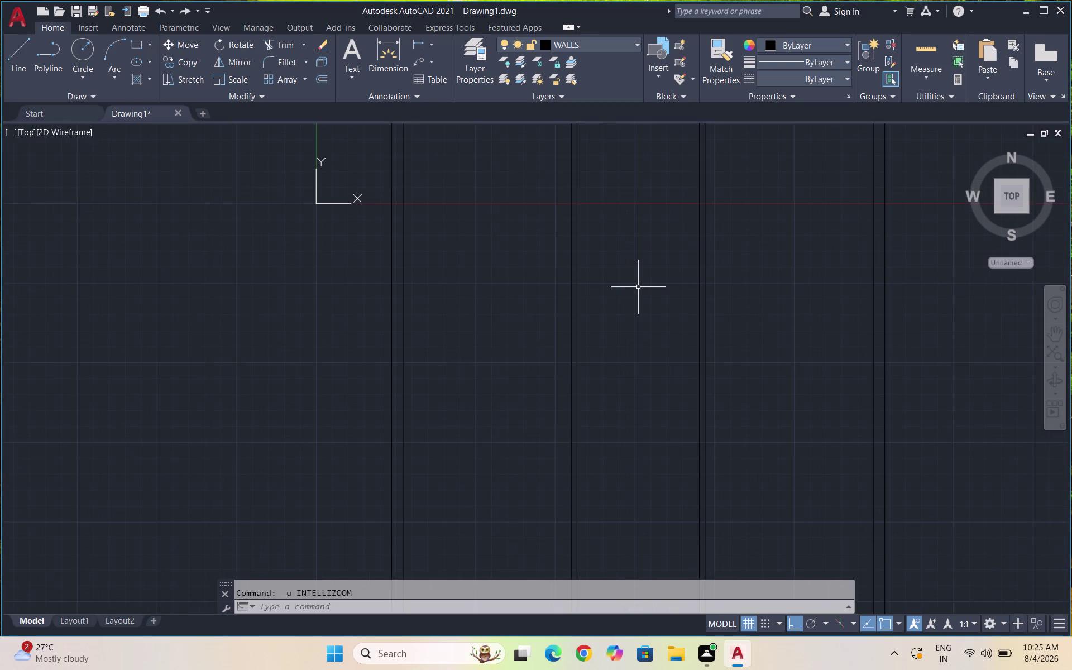
key(ctrl+z)
key(ctrl+z)
key(ctrl+z)
key(ctrl+z)
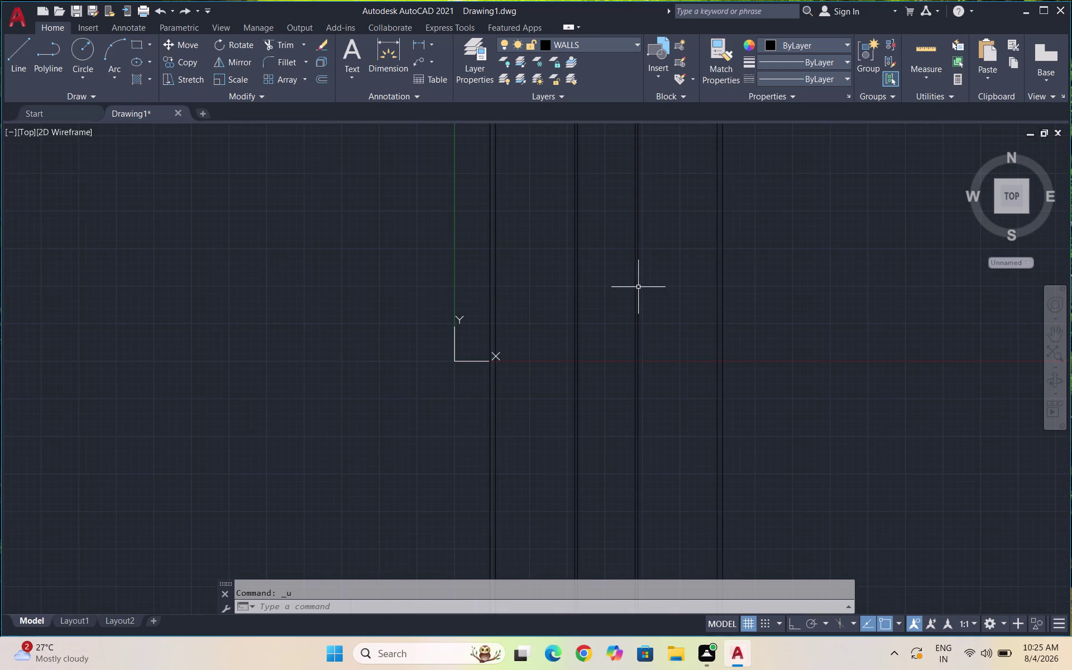
scroll(down, 3)
scroll(up, 3)
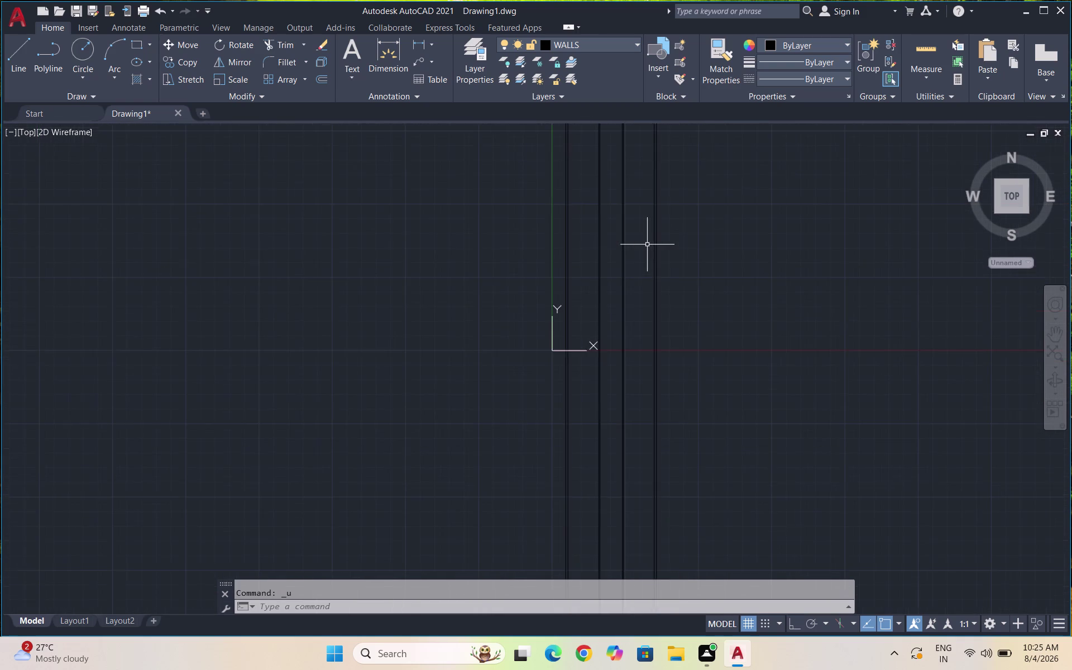
scroll(up, 3)
key(Escape)
key(Escape)
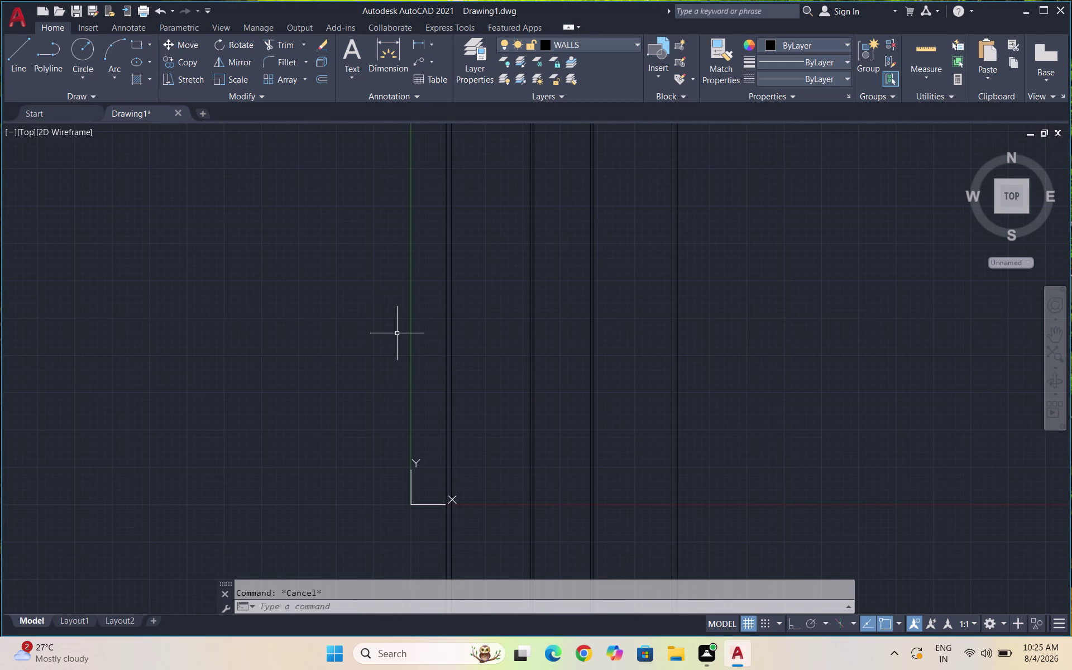
Start an 11' offset, then cancel it and clear a stray selection.
key(Escape)
key(o)
key(Return)
text(11')
key(Return)
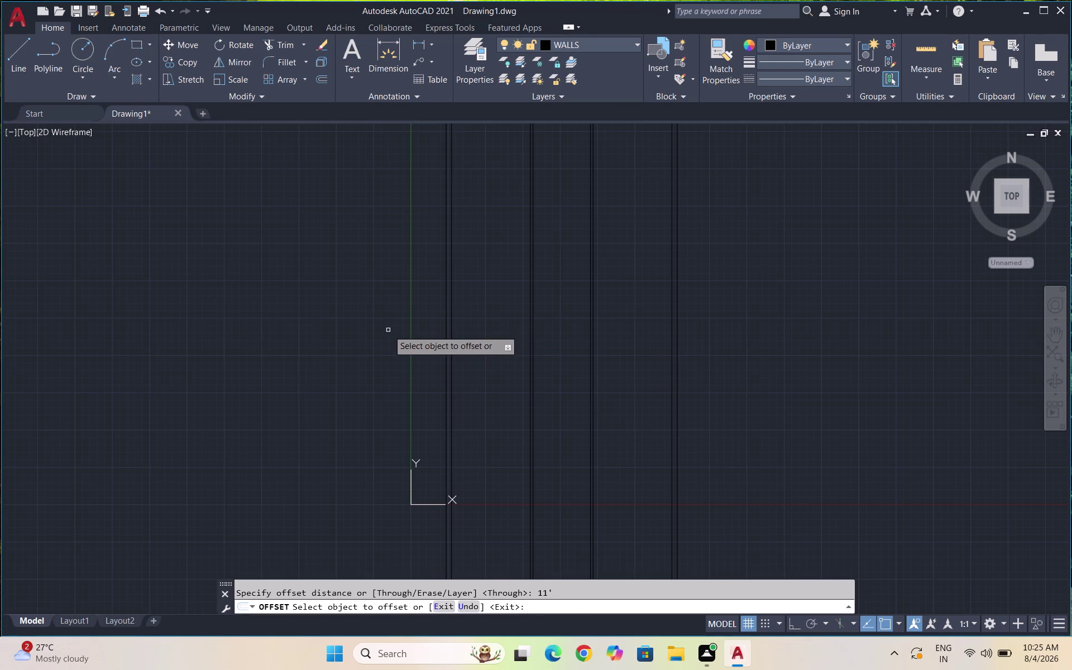
key(Escape)
scroll(up, 3)
drag(601, 288, 591, 288)
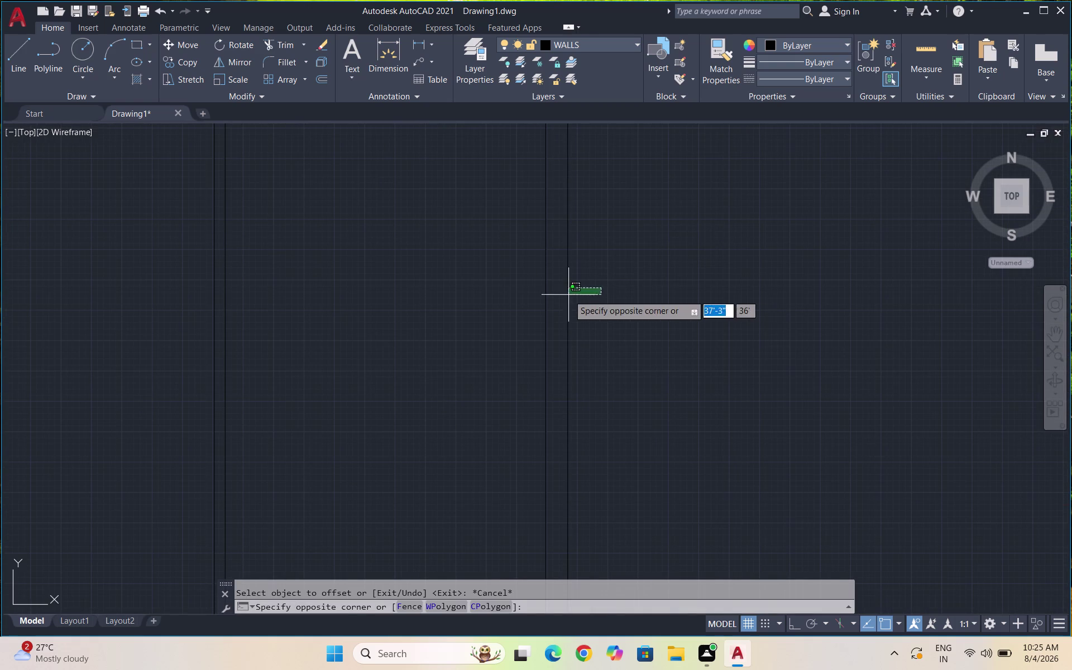
click(551, 301)
key(Delete)
key(Escape)
Try offsetting a vertical line by 4.5, then cancel that offset.
key(o)
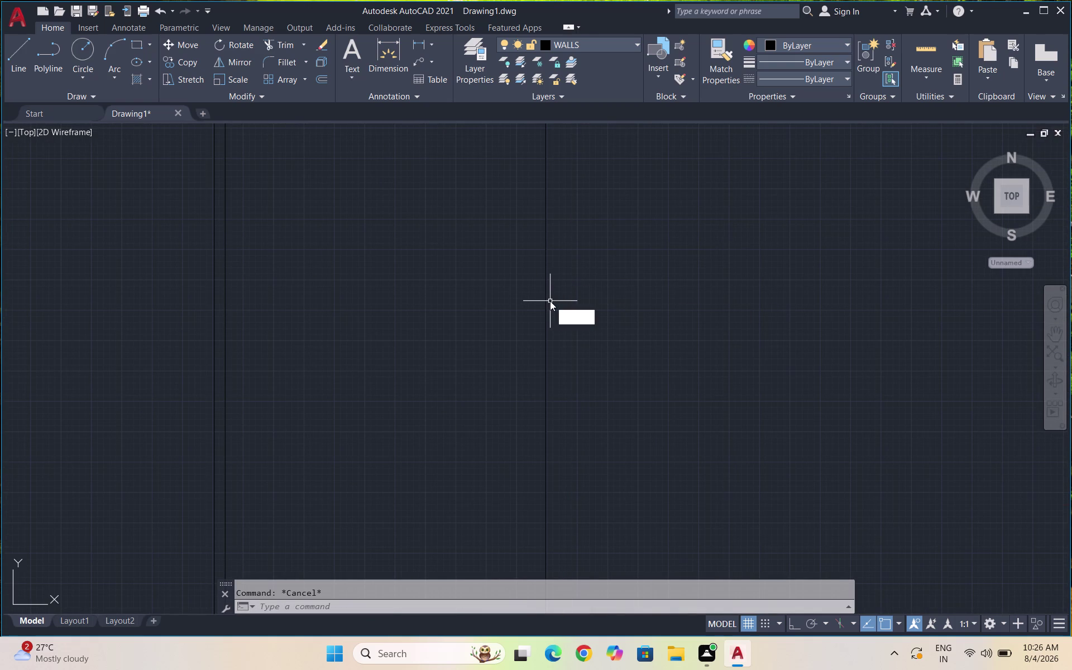
key(Return)
text(4.5)
key(Return)
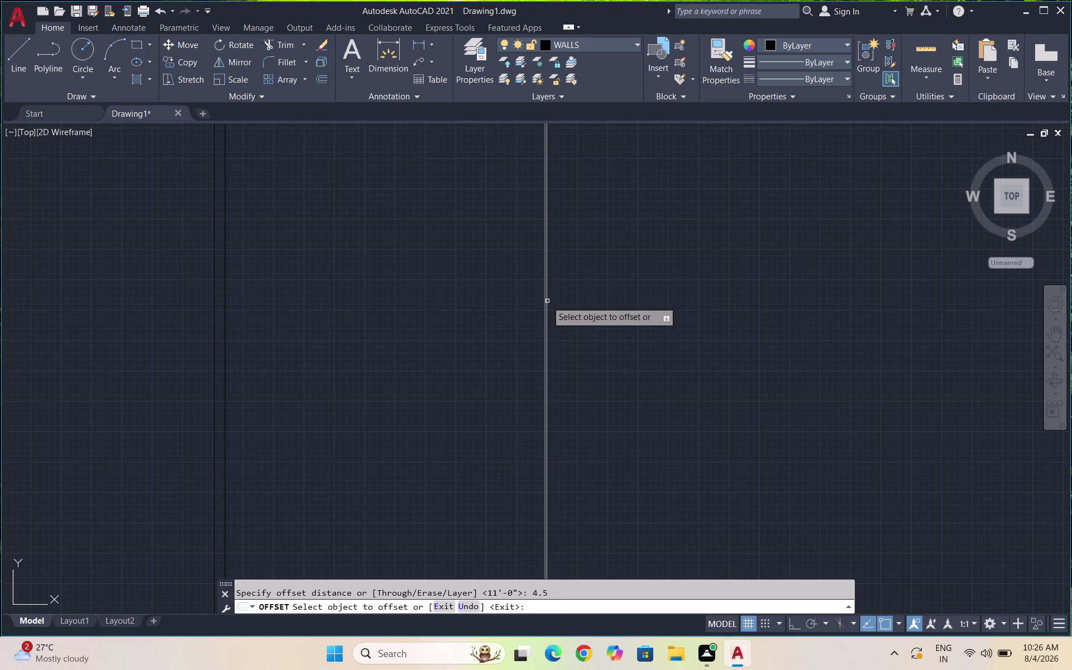
click(546, 301)
text(4.5)
key(Return)
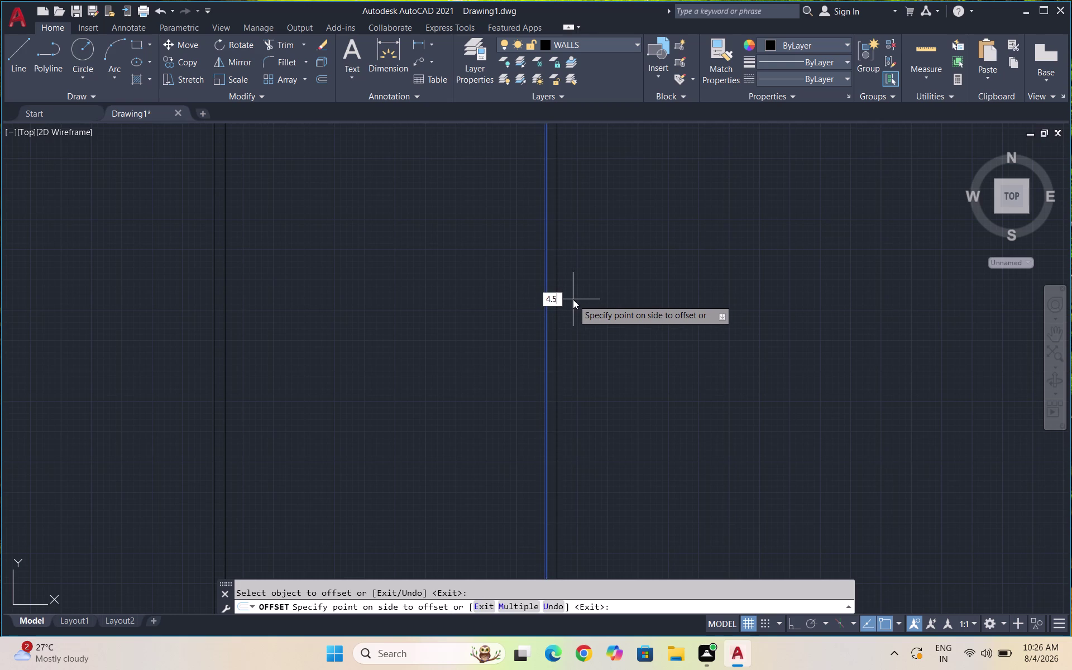
key(Escape)
Offset a vertical line 11' to the right.
key(o)
key(Return)
key(9)
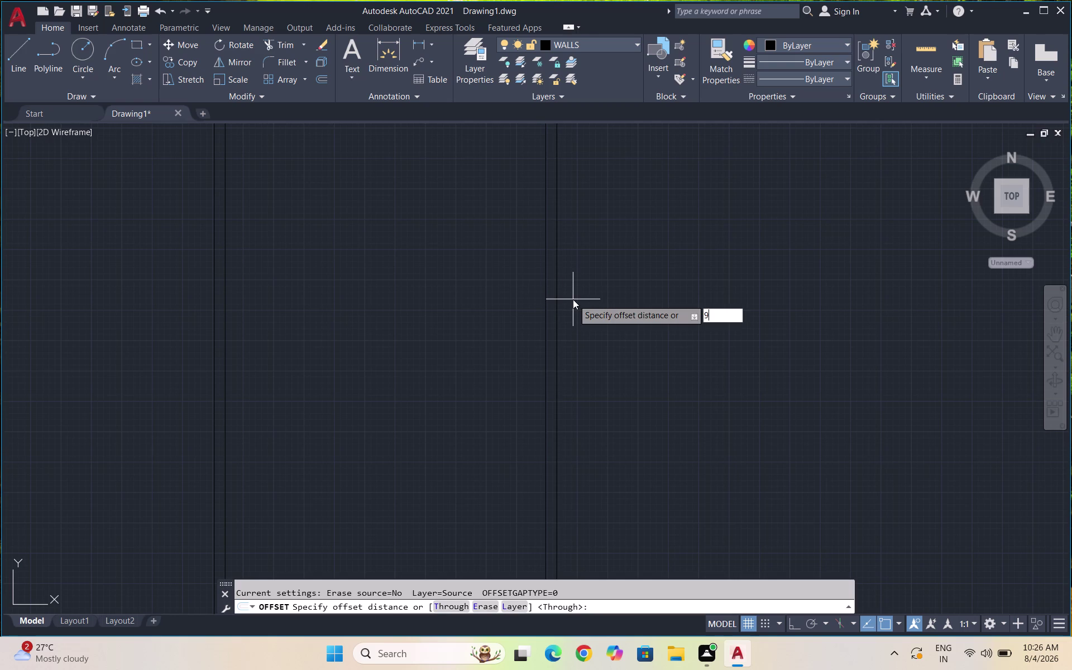
key(BackSpace)
text(11)
text(')
key(Return)
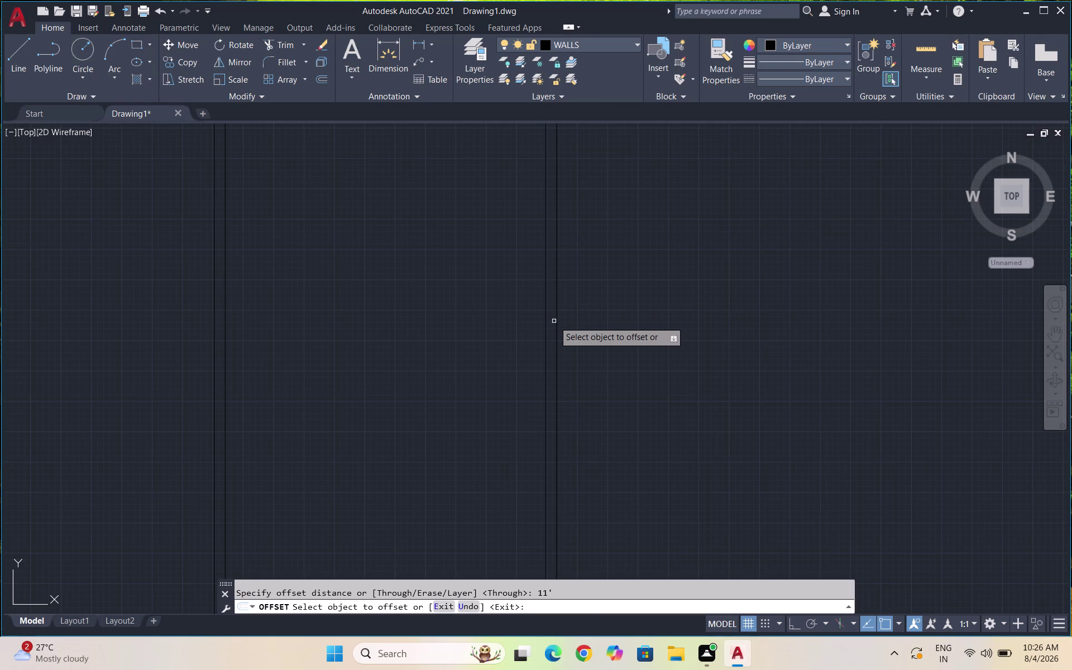
click(557, 319)
click(637, 308)
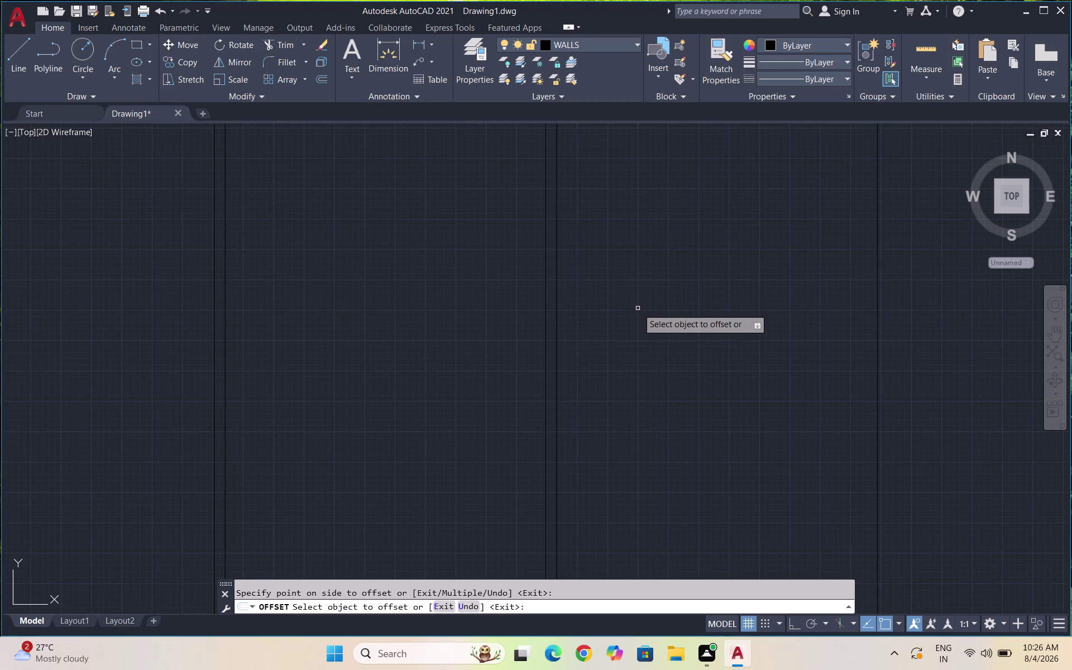
key(Escape)
Offset a vertical wall line 9" to form a parallel wall pair.
key(o)
key(Return)
text(9")
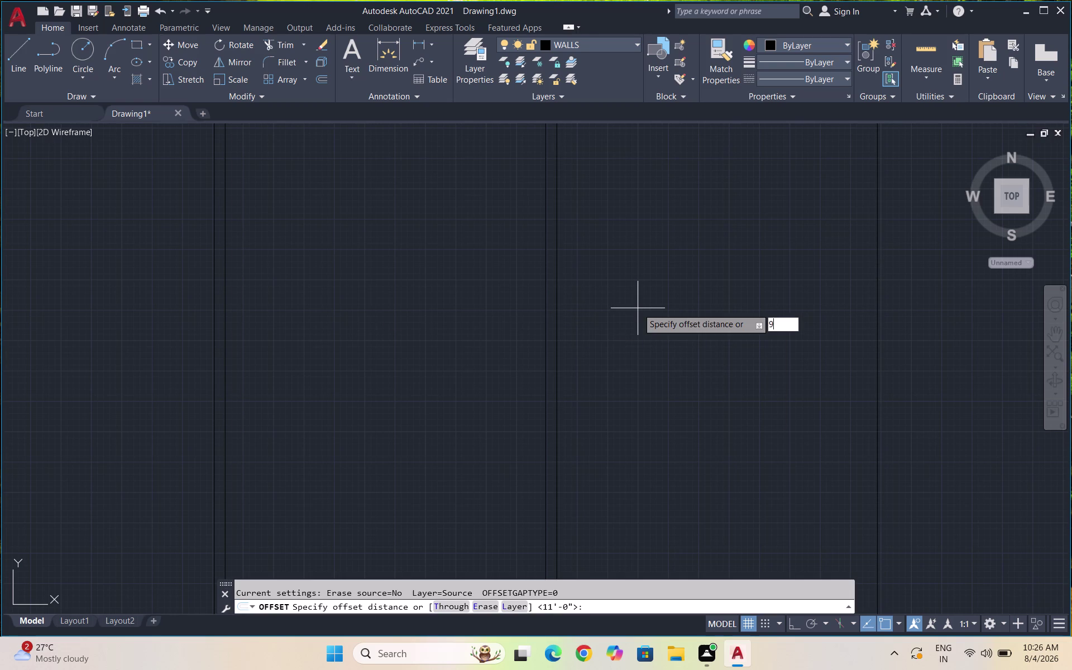
key(Return)
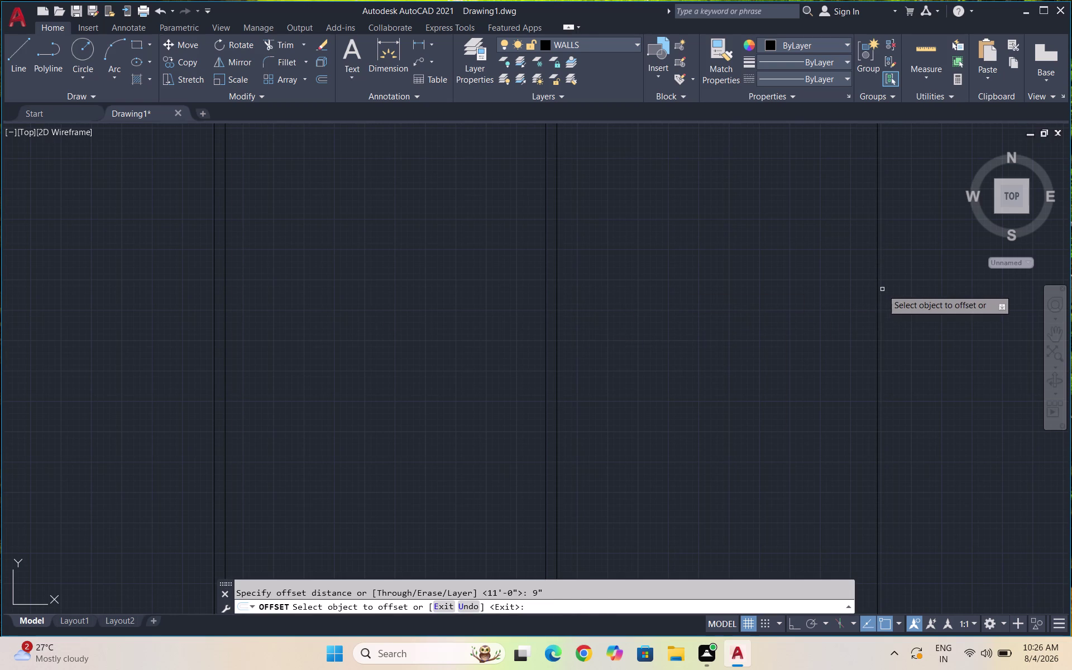
click(877, 292)
click(896, 290)
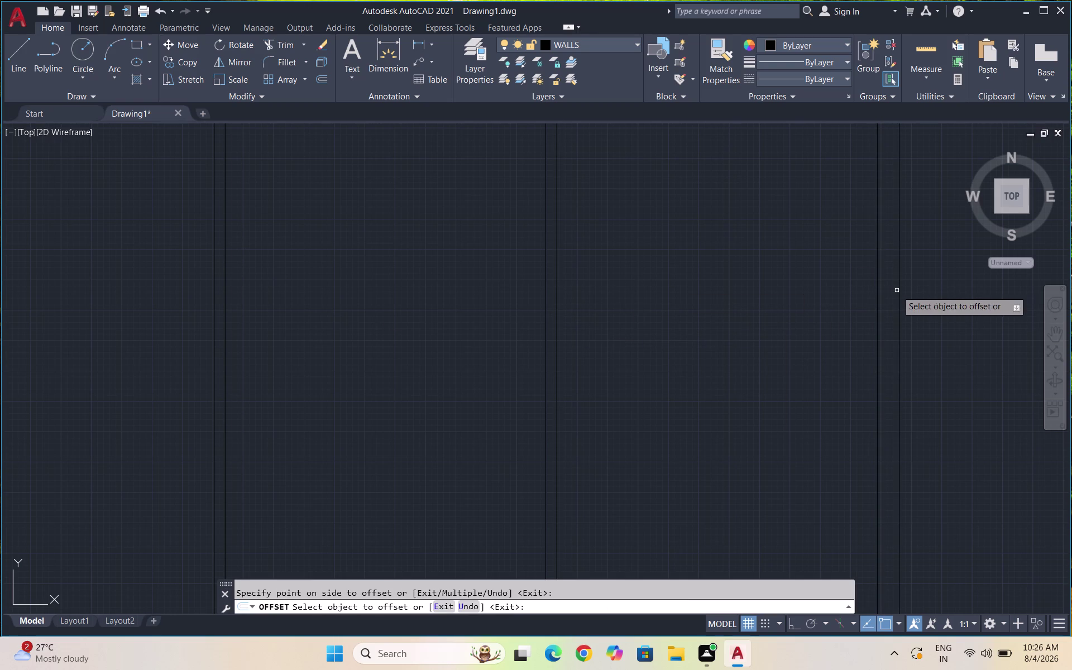
scroll(down, 3)
key(Escape)
key(Escape)
scroll(down, 3)
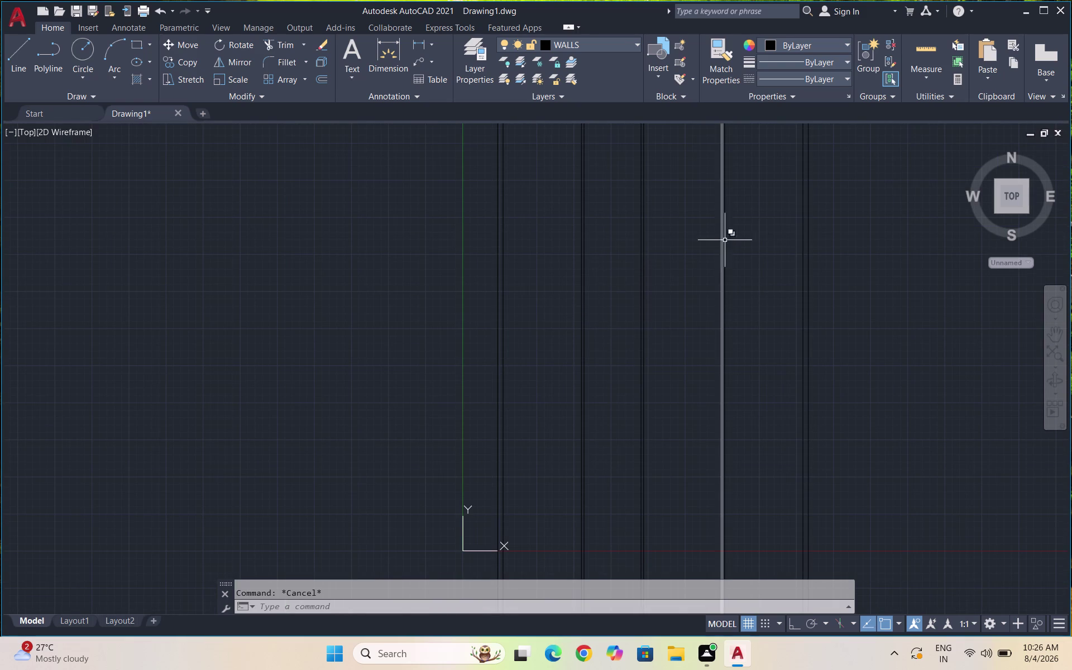
Draw an Ortho-constrained horizontal line from left of the walls to the right wall, then select it.
key(Escape)
key(l)
key(Return)
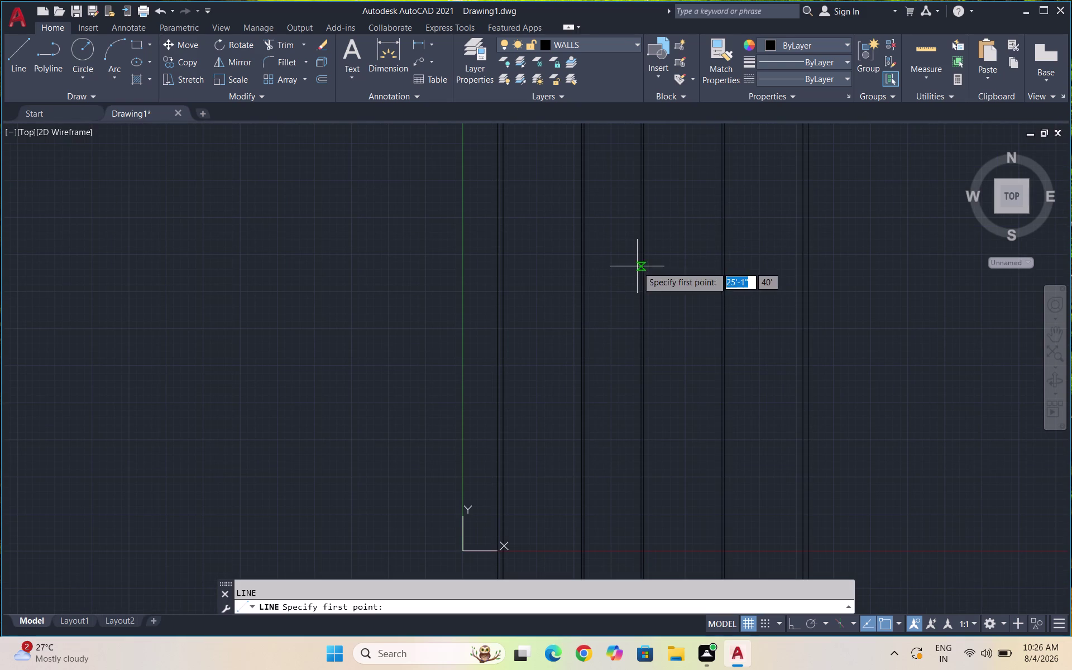
scroll(up, 3)
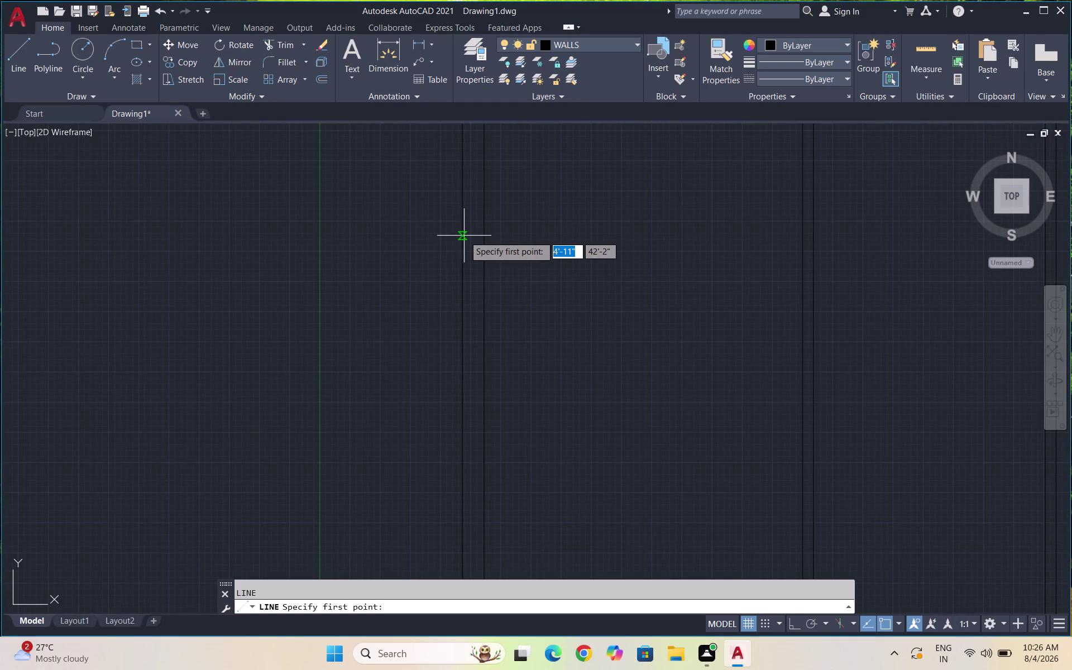
click(462, 235)
scroll(down, 3)
scroll(down, 3)
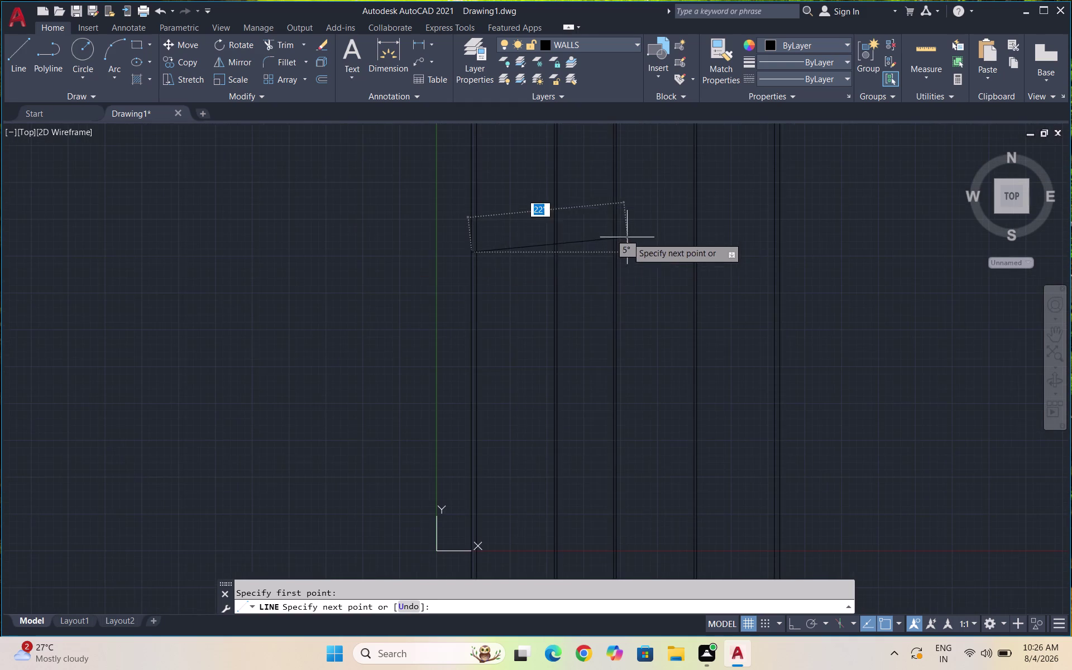
scroll(up, 3)
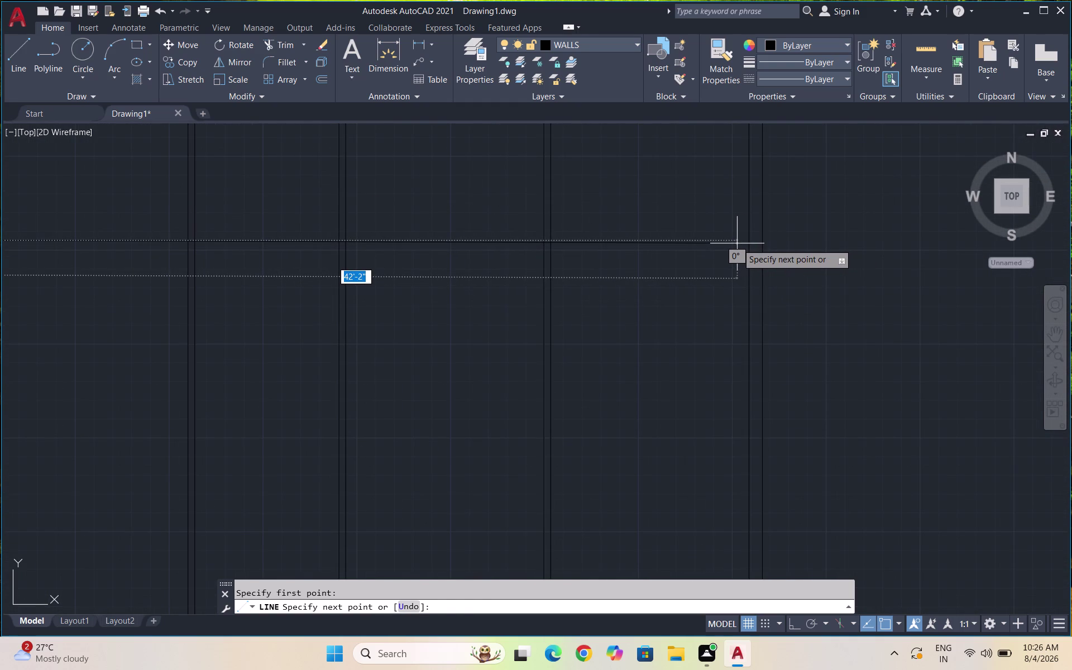
key(F8)
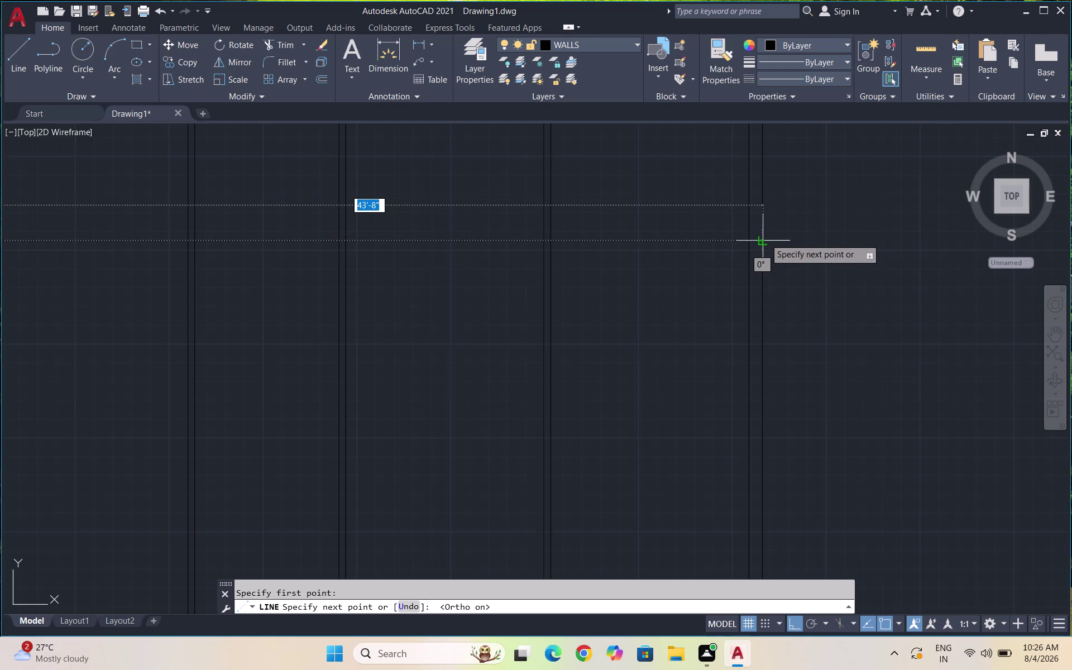
click(765, 240)
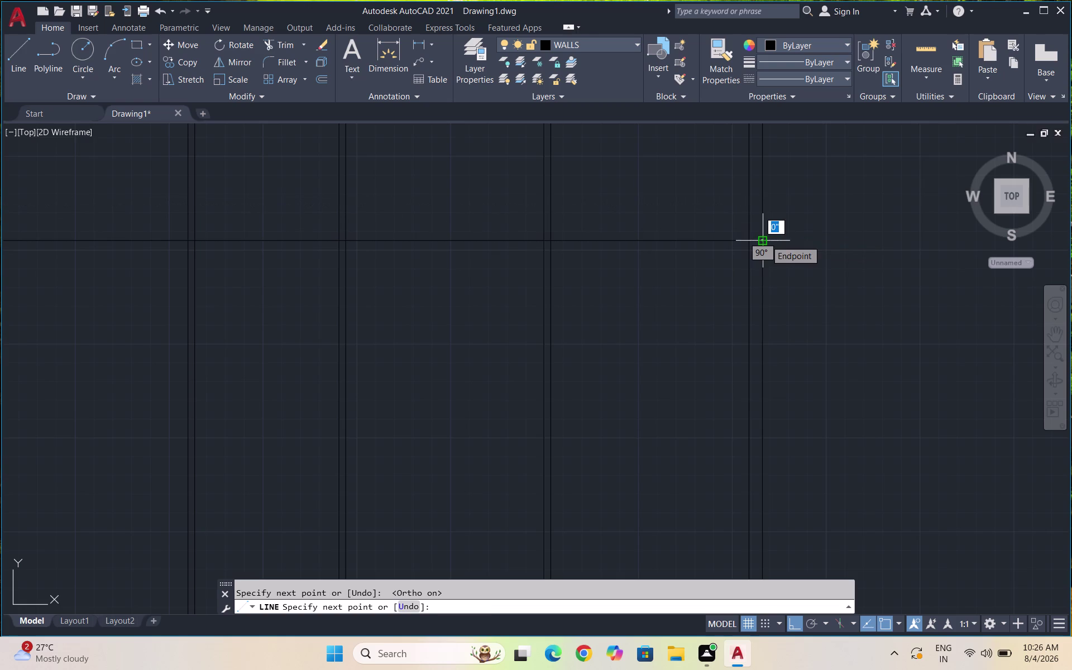
key(space)
scroll(down, 3)
scroll(up, 3)
key(Escape)
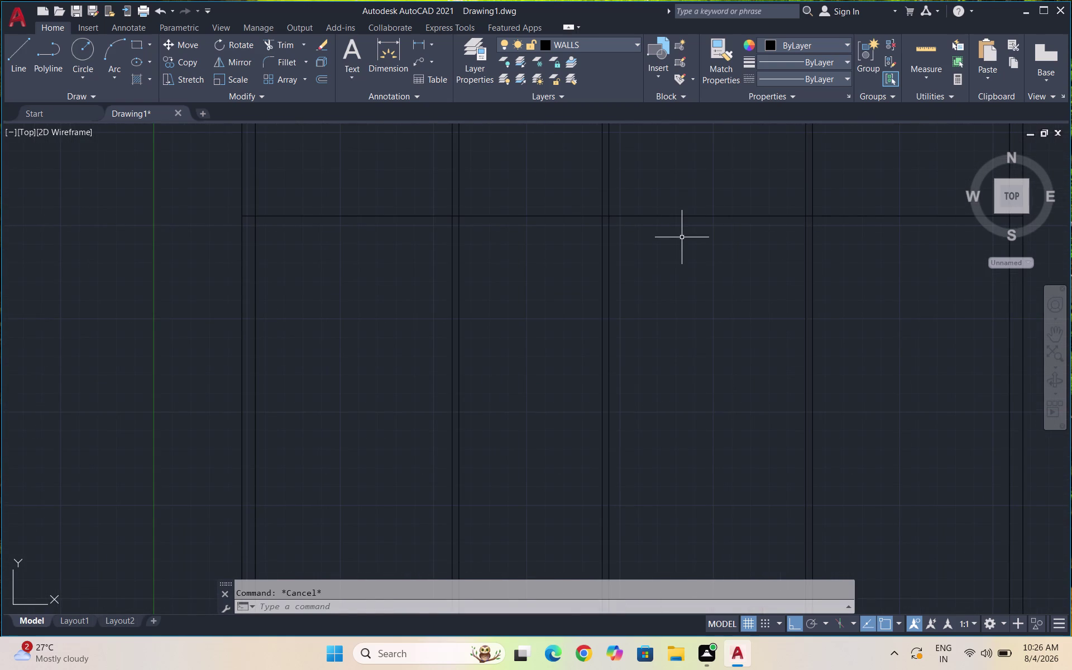
drag(682, 238, 675, 218)
click(671, 203)
Set a 9" offset distance, then cancel the command.
key(o)
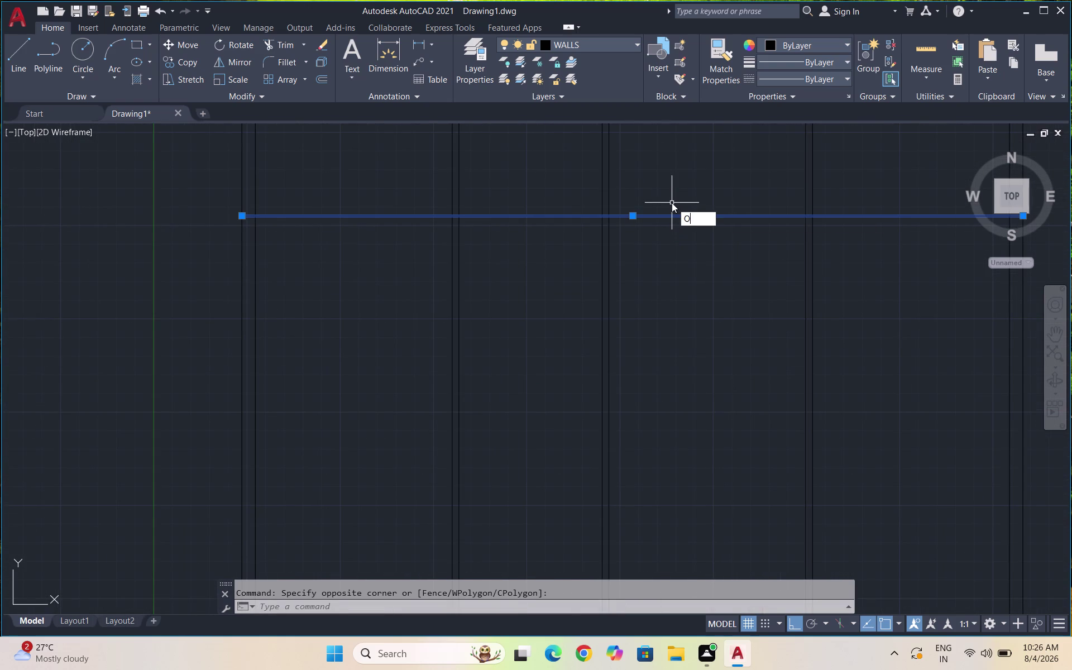
key(Return)
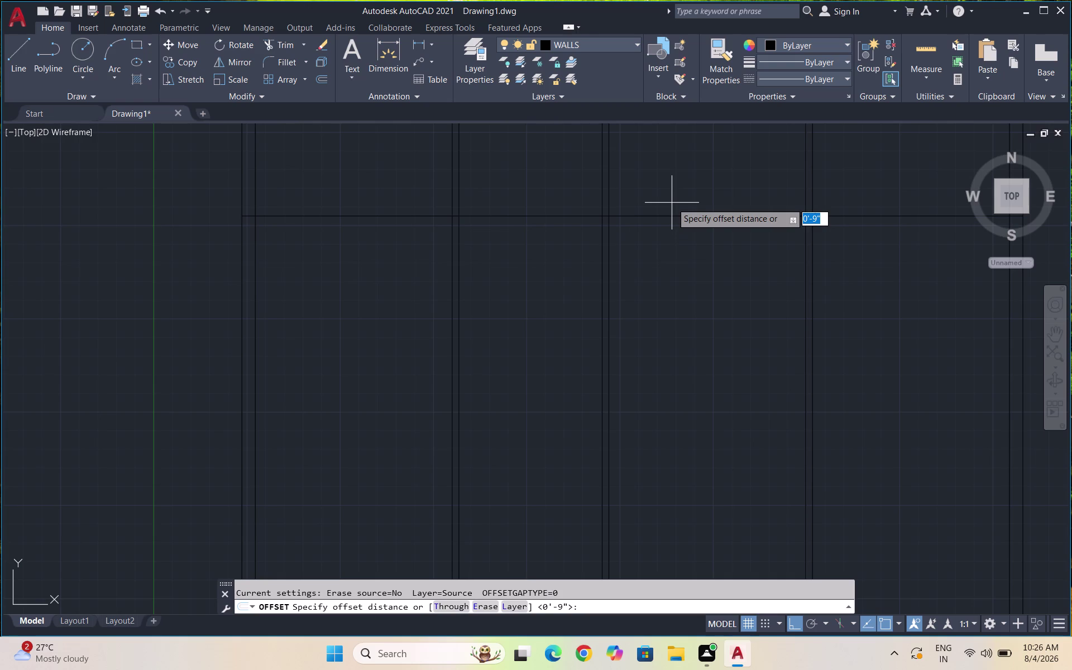
text(9")
key(Return)
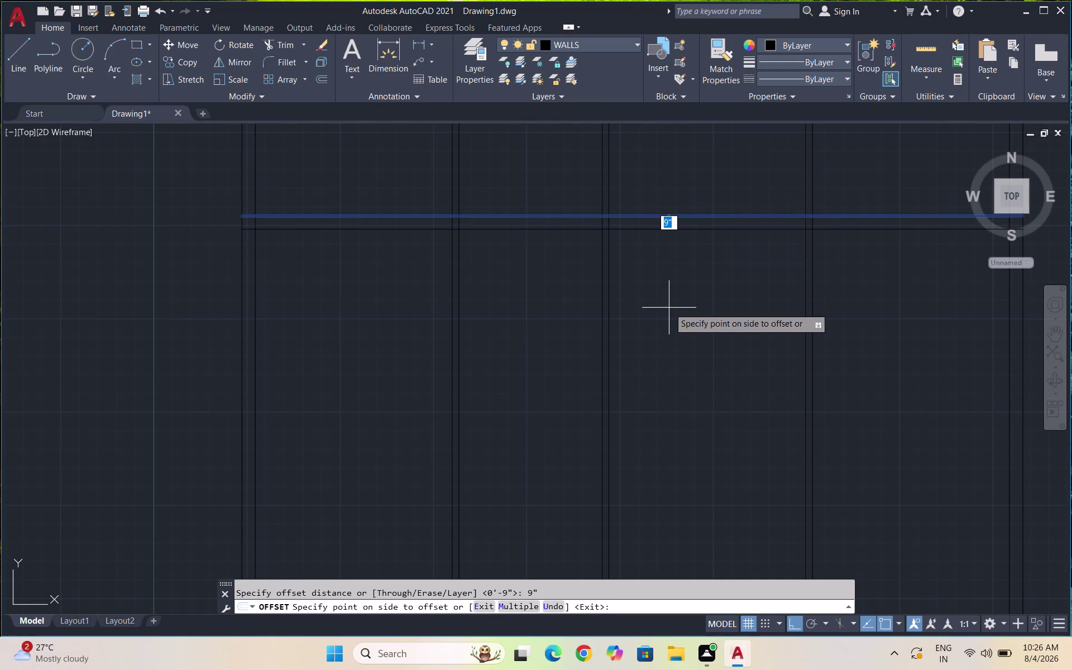
key(Escape)
key(Escape)
key(Escape)
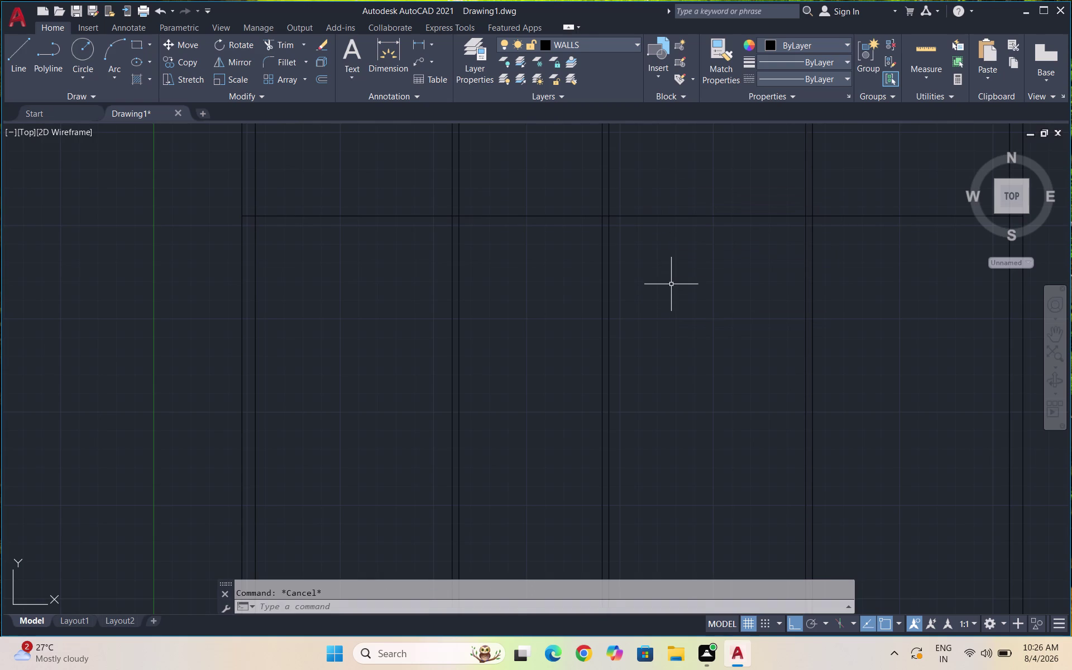
Offset the horizontal line 9" downward.
key(o)
key(Return)
key(Return)
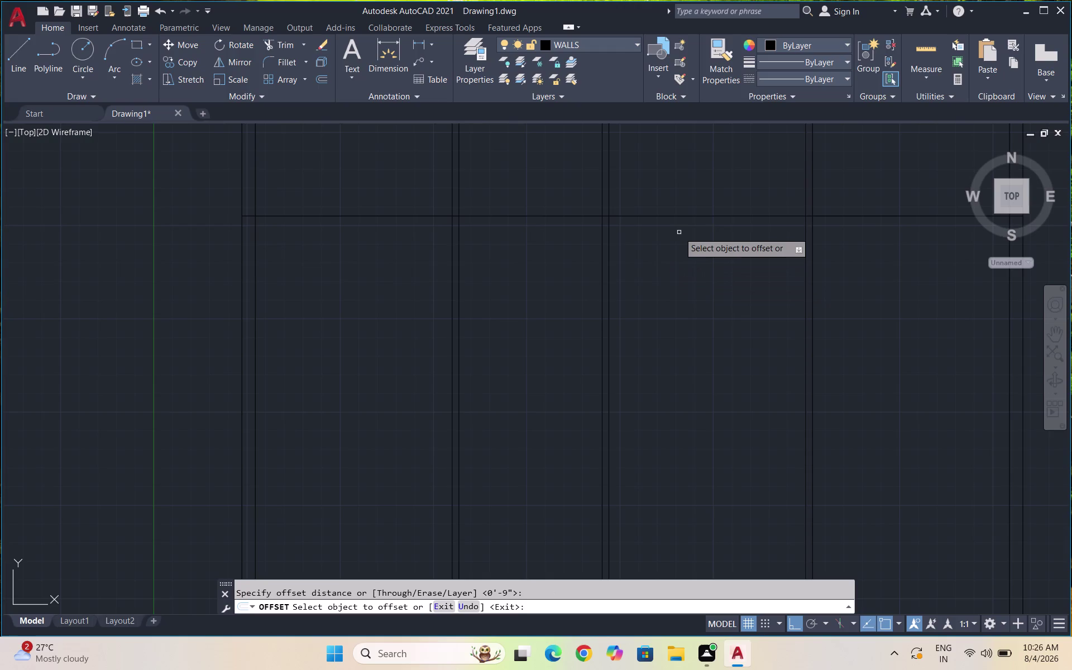
click(680, 213)
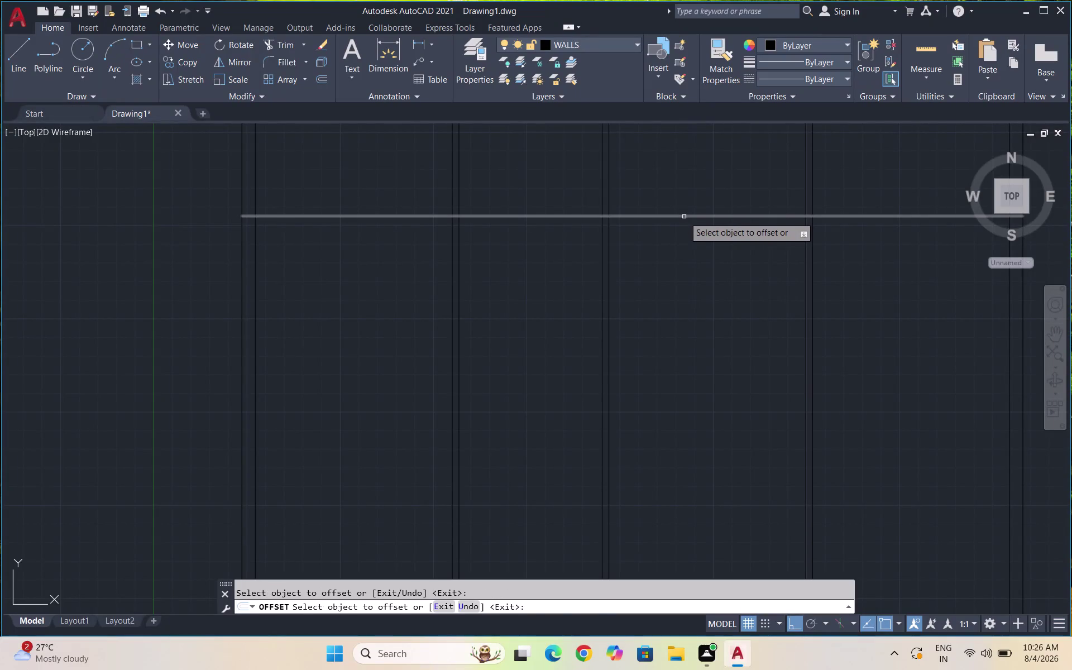
click(683, 217)
click(687, 245)
key(Escape)
scroll(down, 3)
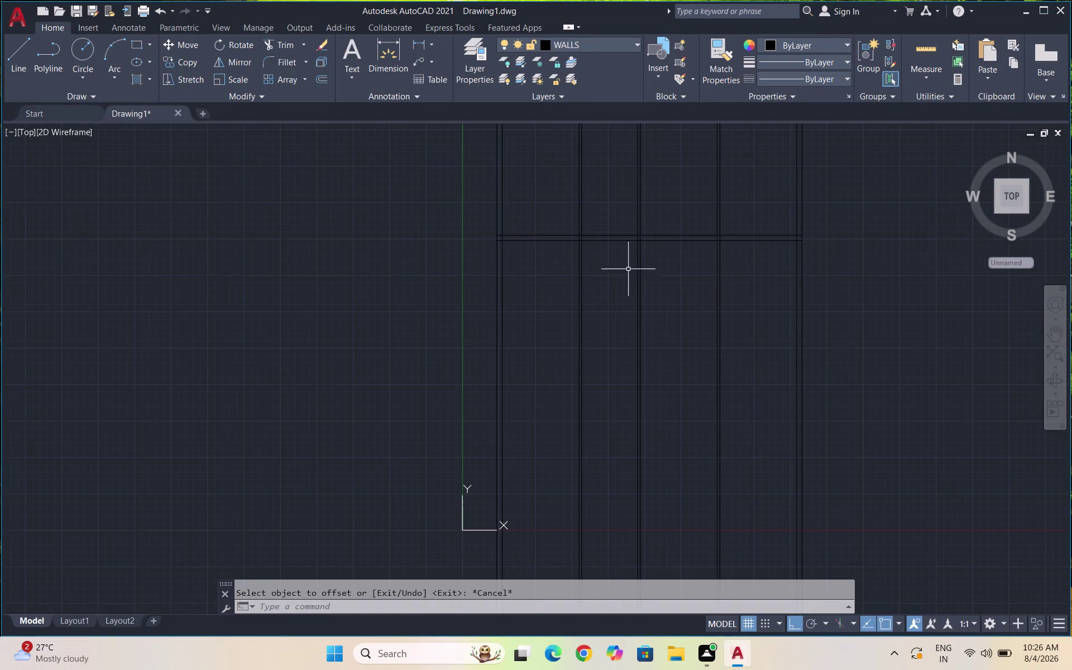
scroll(up, 3)
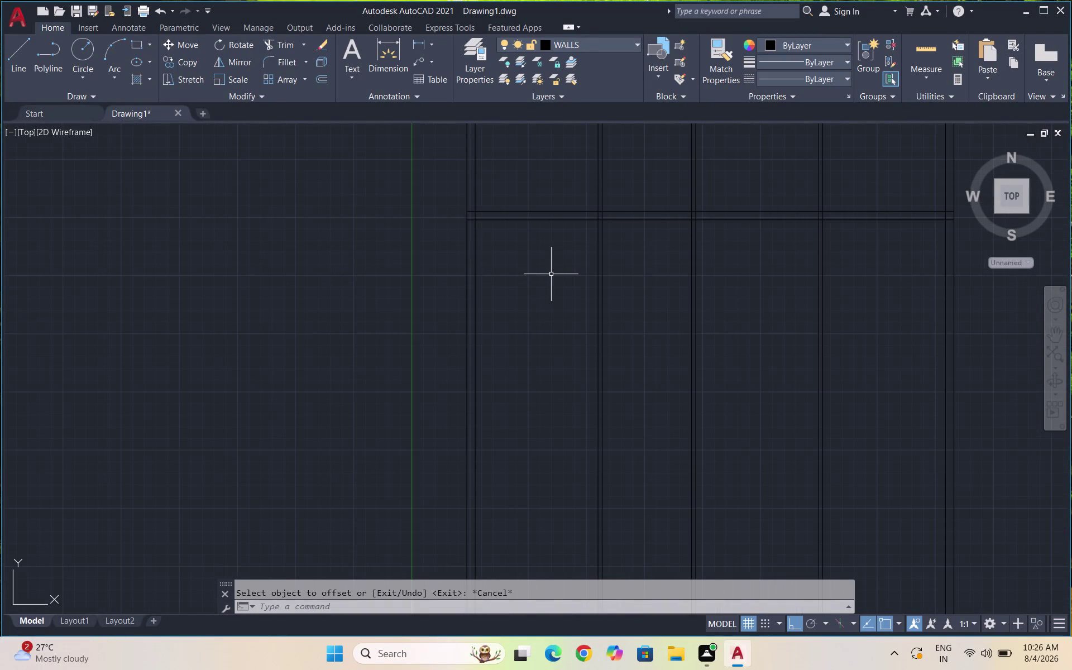
Offset the lower top wall line 11' downward.
key(o)
key(Return)
text(11')
key(Return)
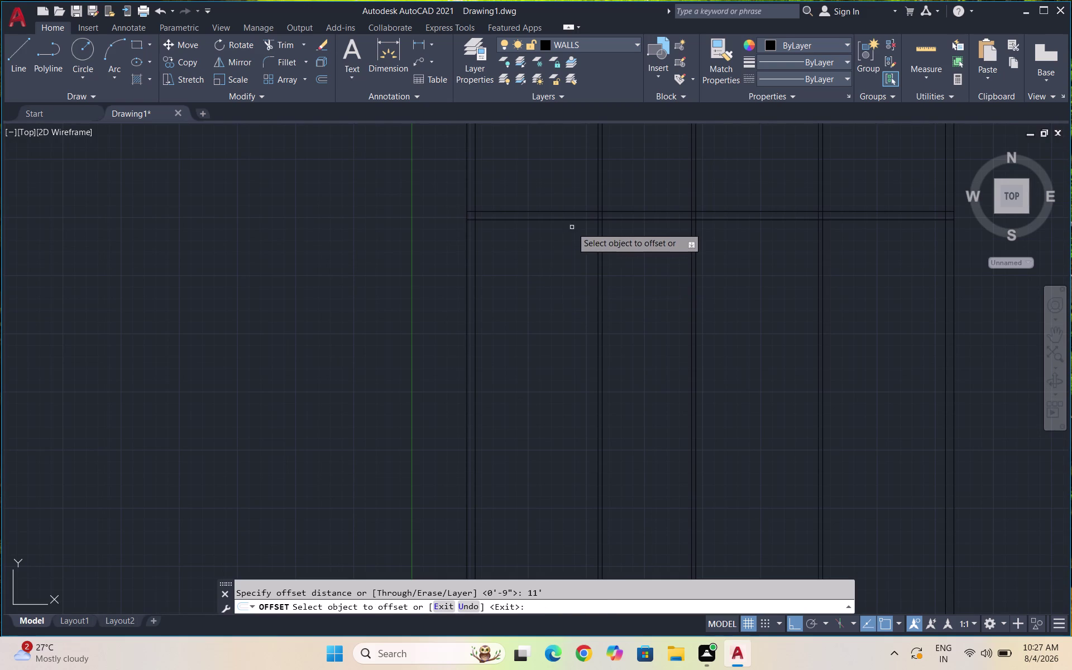
click(564, 221)
click(563, 276)
key(Escape)
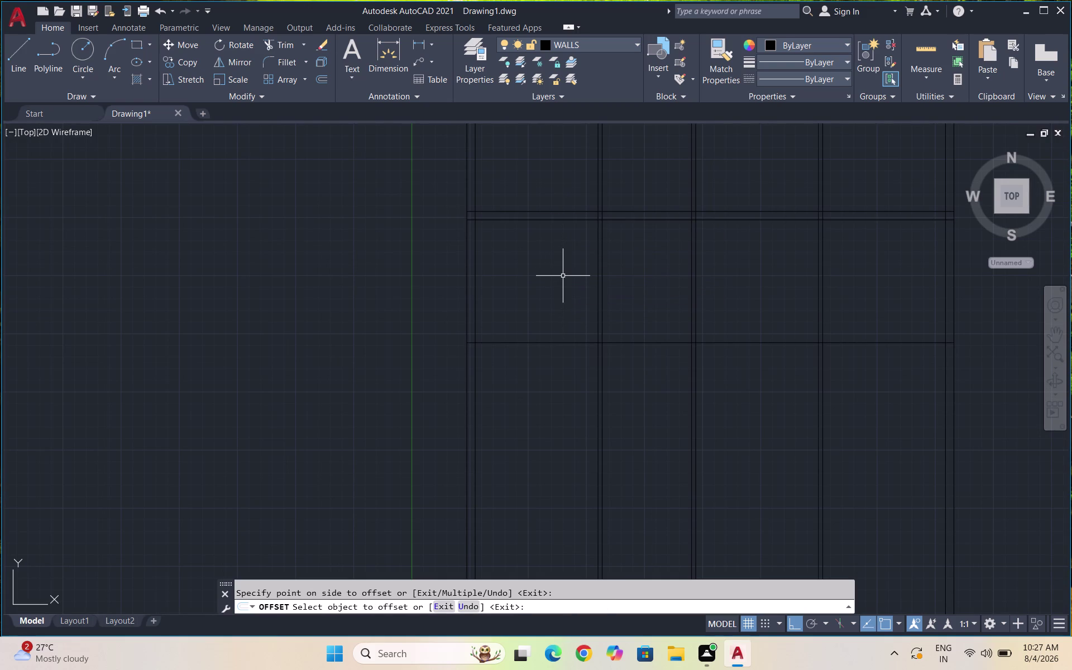
Add a 4.5 thickness line below the new 11' wall line.
key(o)
key(Return)
text(4.5)
key(Return)
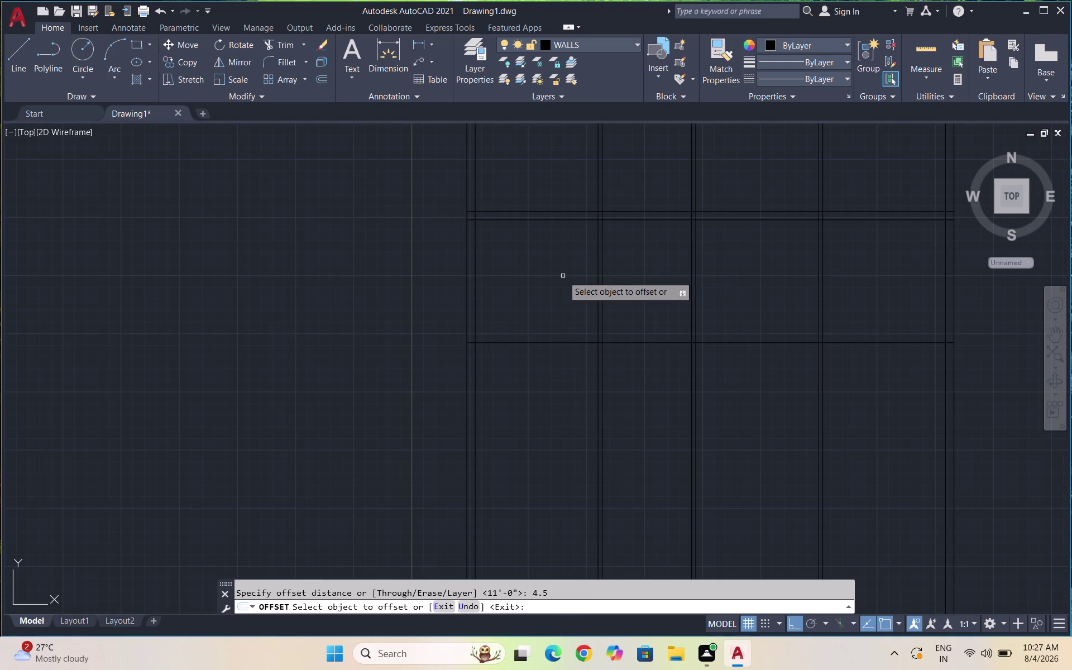
click(560, 341)
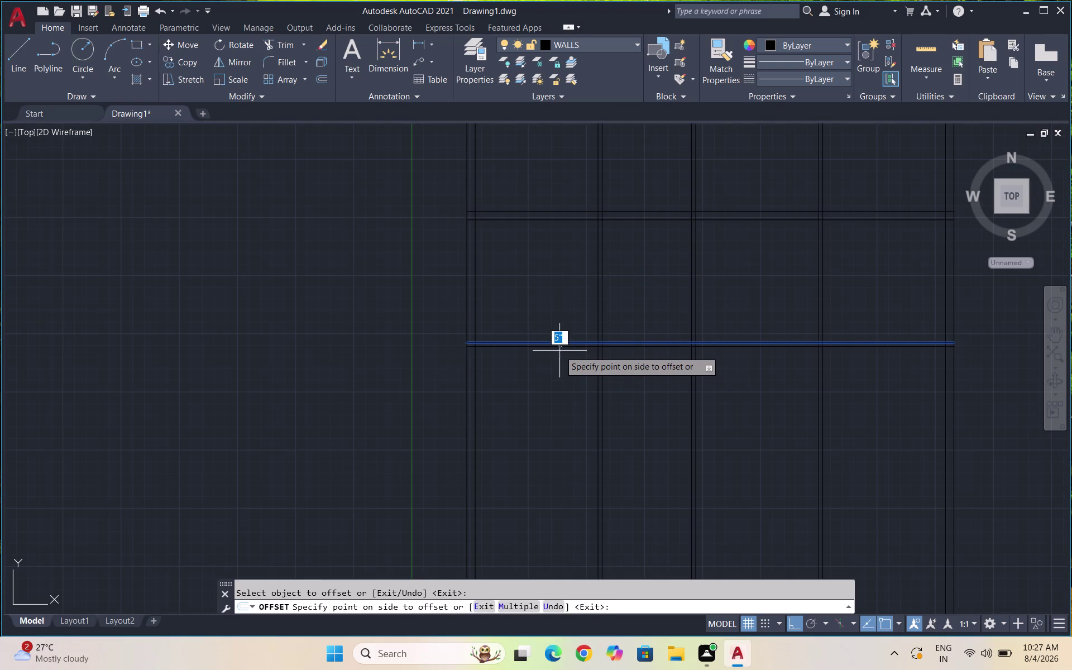
text(4.5)
key(Return)
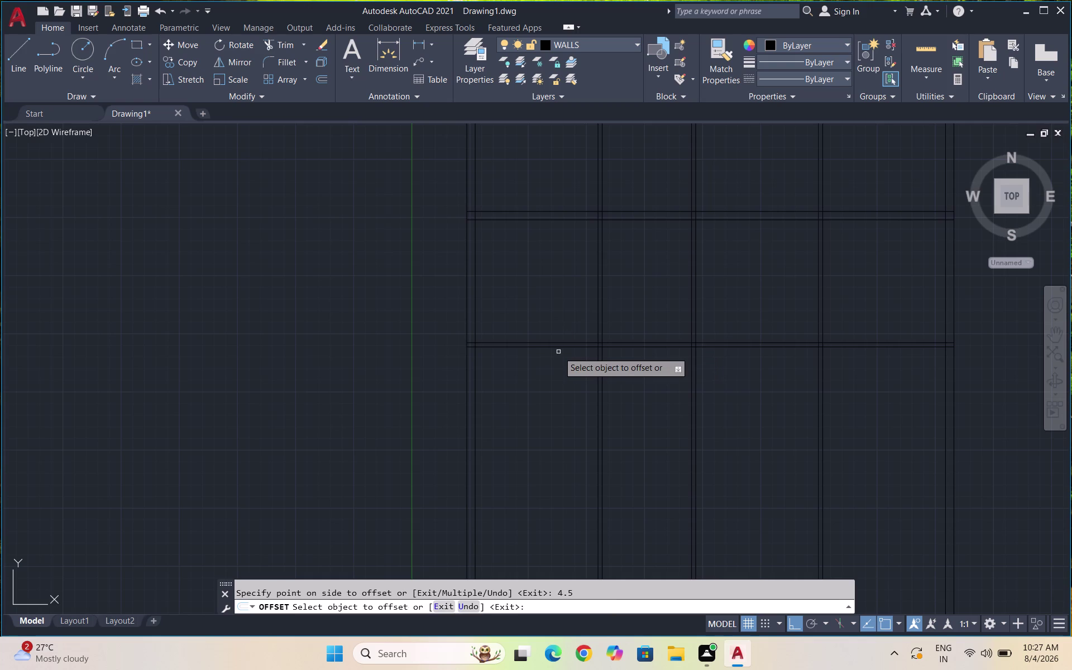
key(Escape)
Offset the lower middle wall line 5' downward.
key(o)
key(Return)
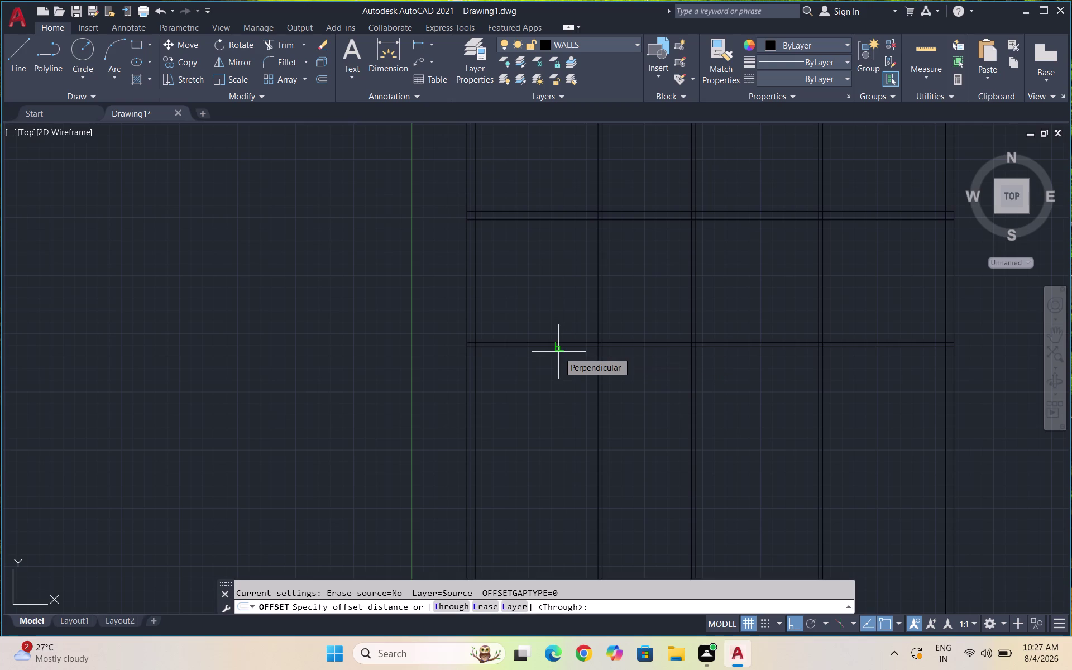
text(5')
key(Return)
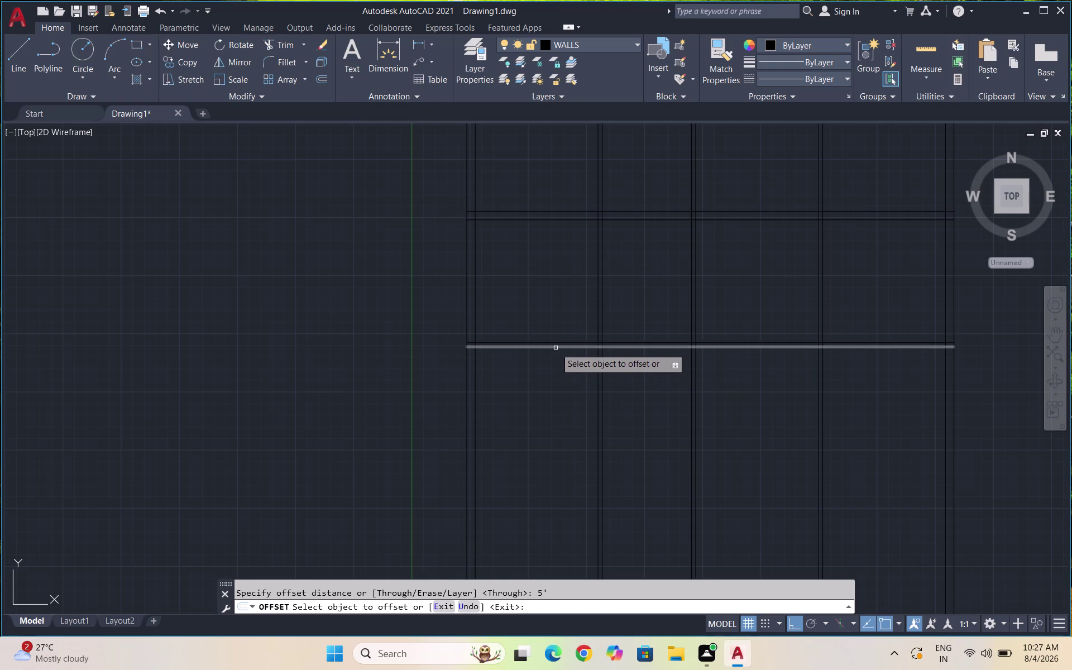
click(555, 348)
click(557, 380)
key(Escape)
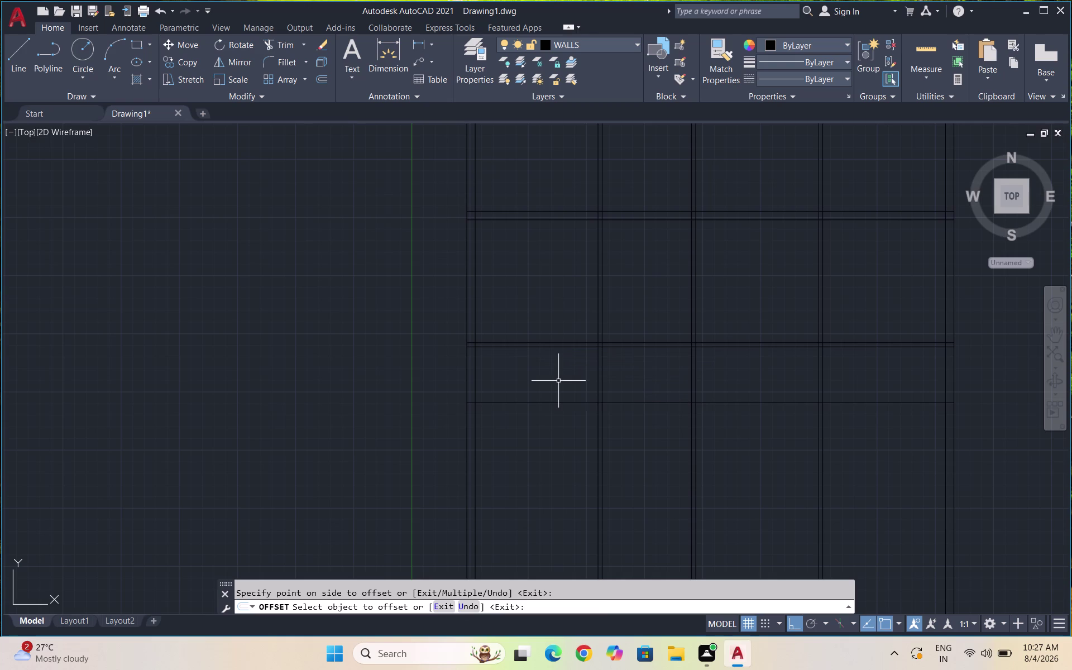
Offset the 5' wall line by 4.5, then undo that line and end the command.
key(o)
key(Return)
text(4.)
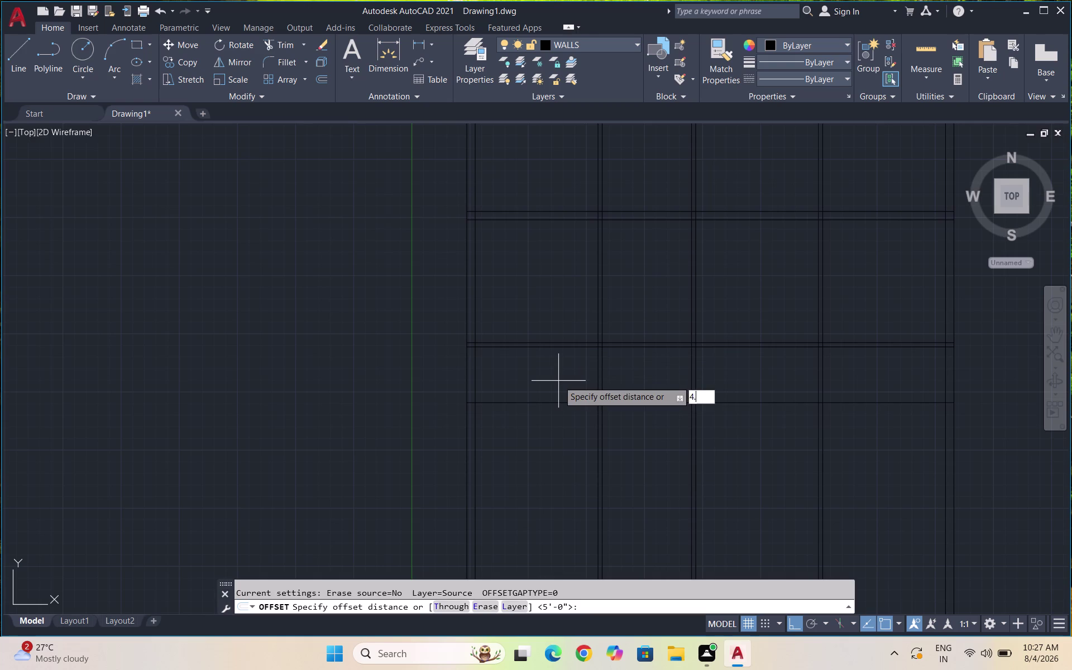
text(5)
key(Return)
click(560, 403)
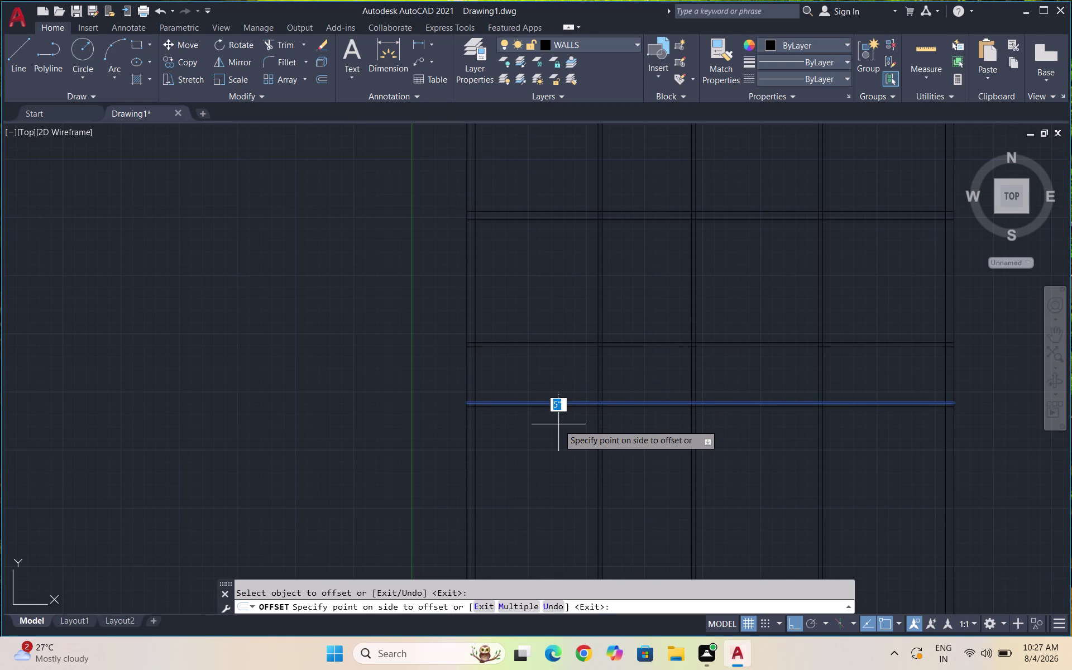
text(4.)
key(5)
key(Return)
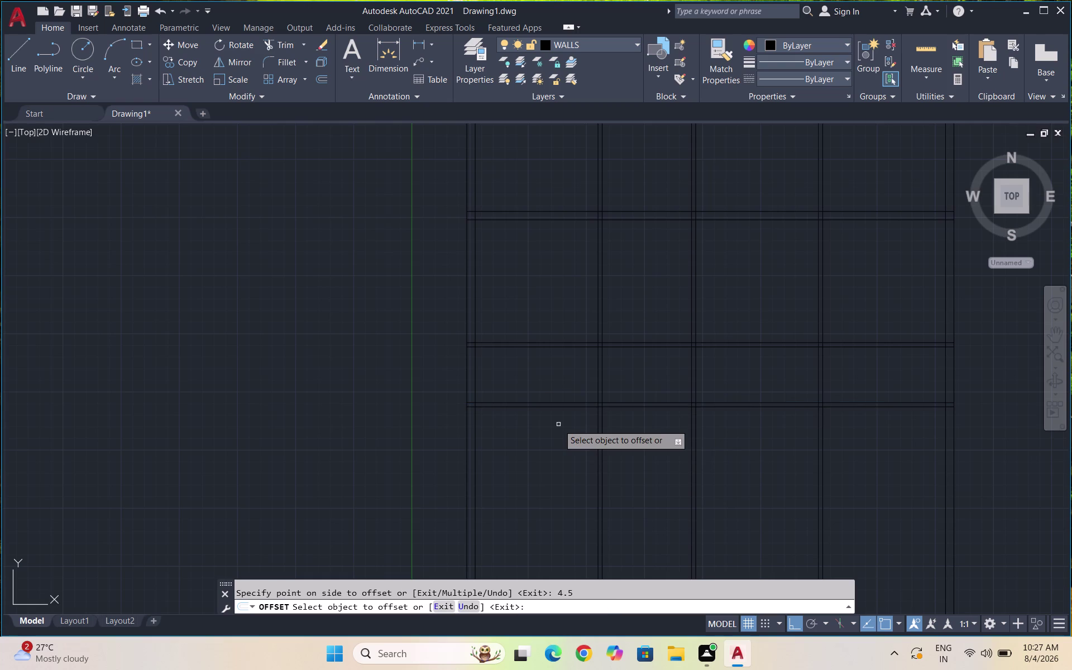
key(ctrl+z)
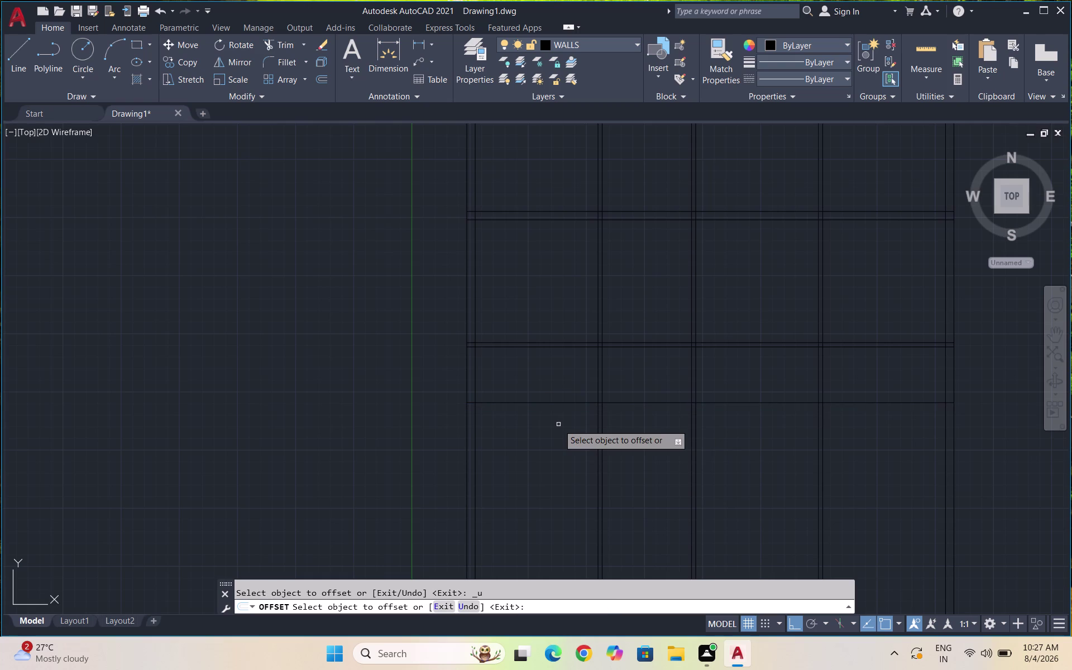
key(Escape)
key(Escape)
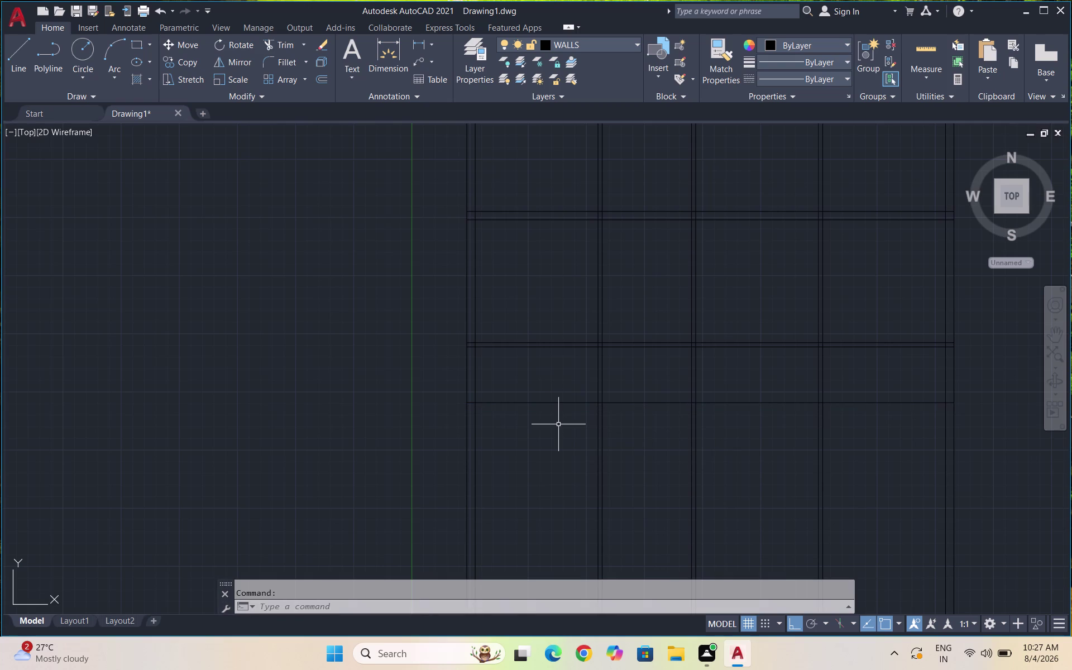